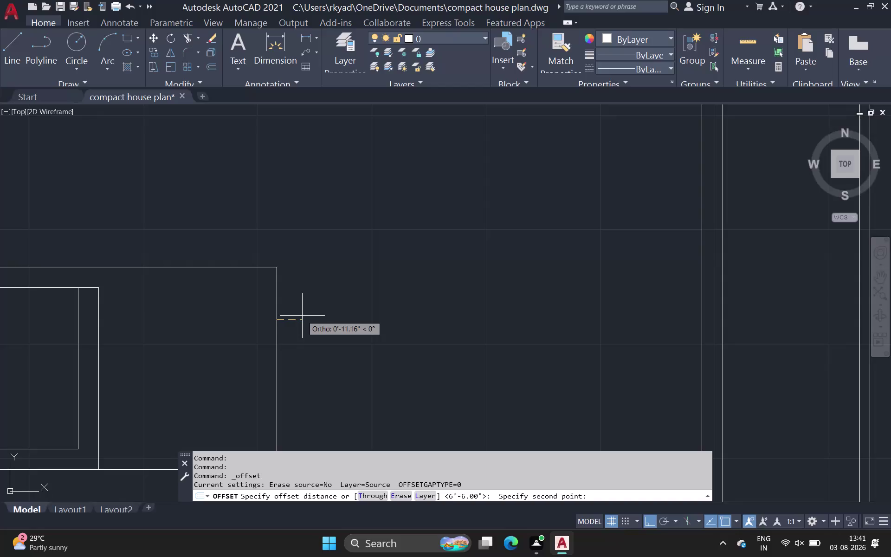
Cancel the offset and erase the short stray line under the L-shaped room.
scroll(down, 3)
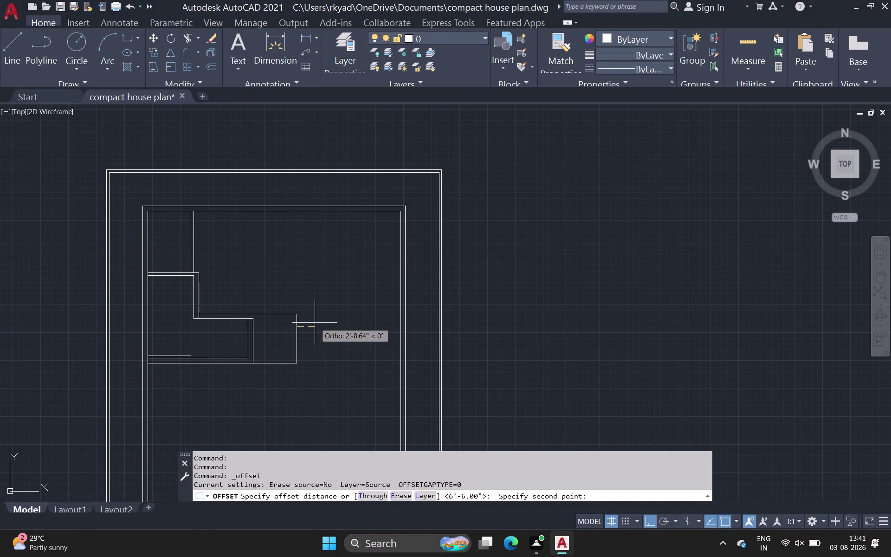
key(Escape)
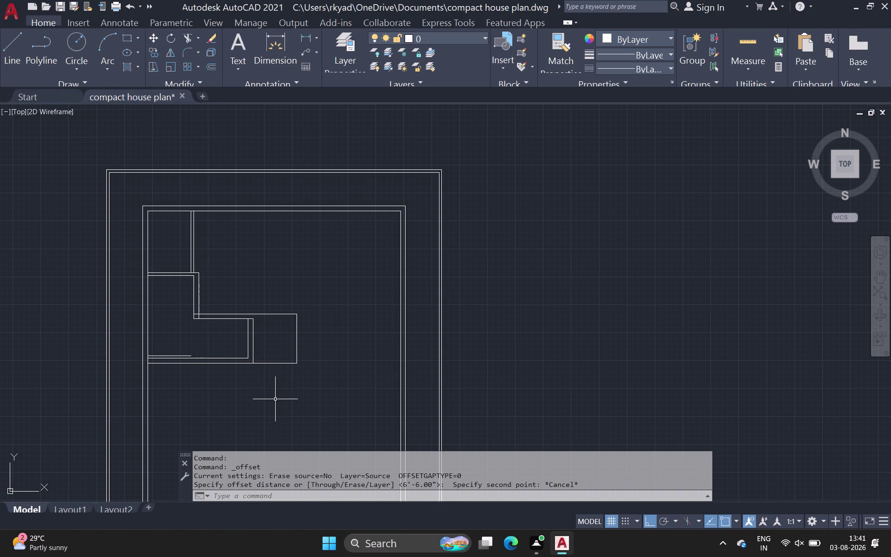
click(170, 354)
click(185, 340)
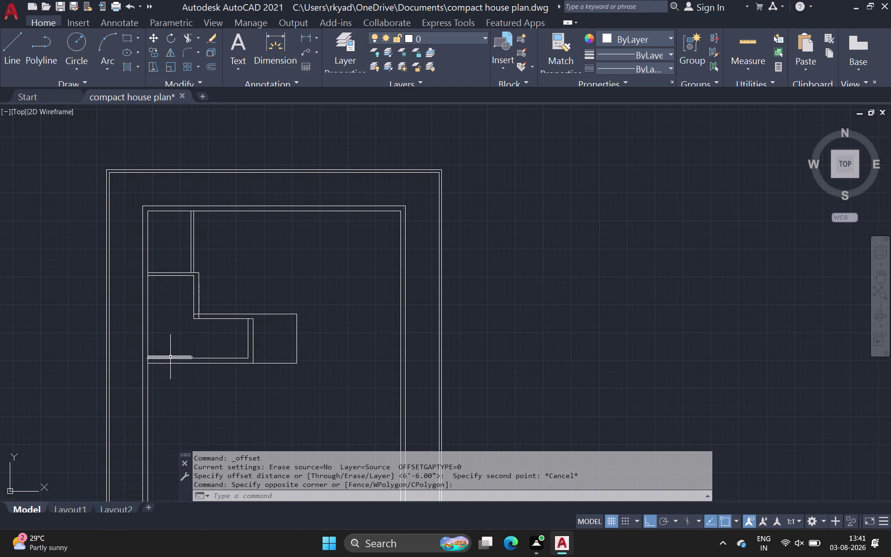
scroll(up, 3)
click(169, 366)
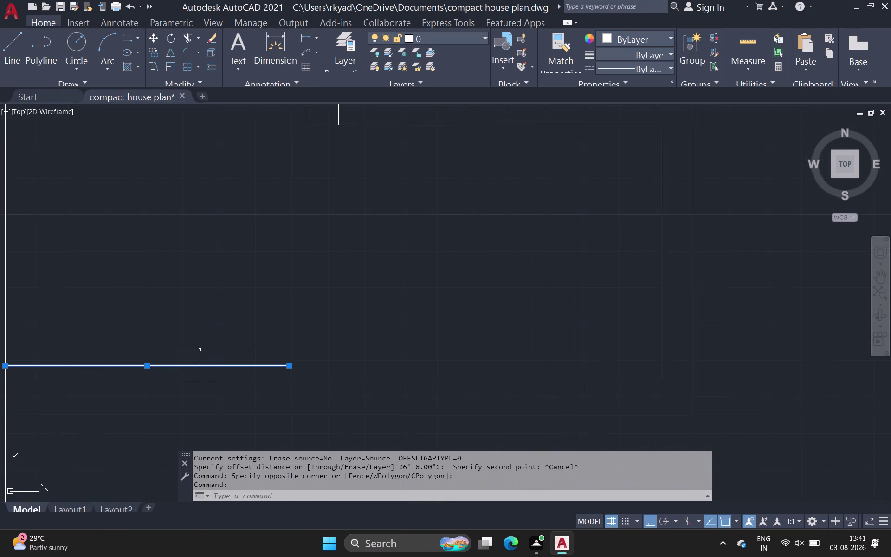
key(Delete)
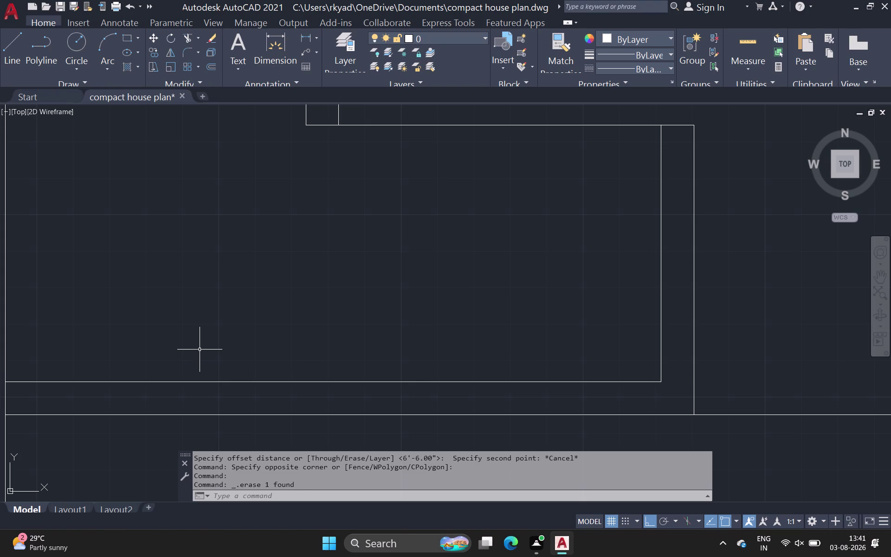
scroll(down, 3)
scroll(down, 3)
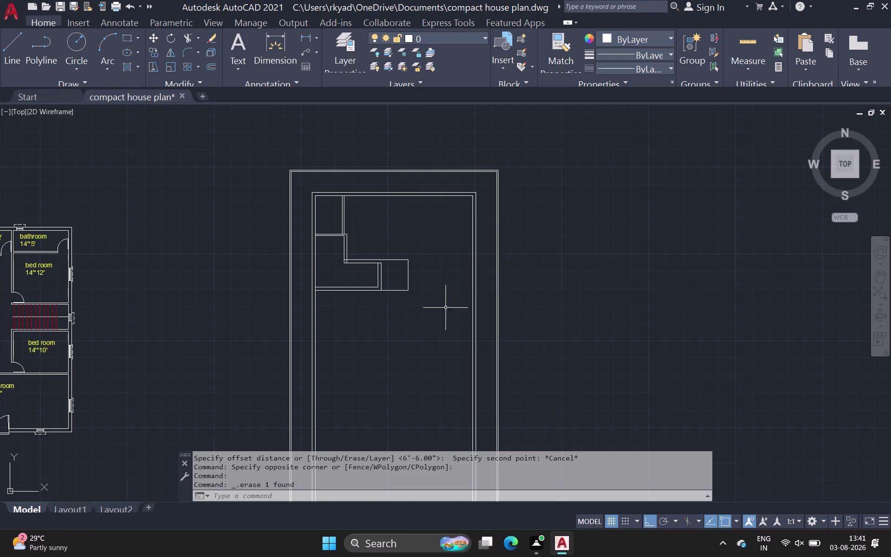
Draw a vertical line up from the L-room corner and snap its top to the inner wall.
click(18, 52)
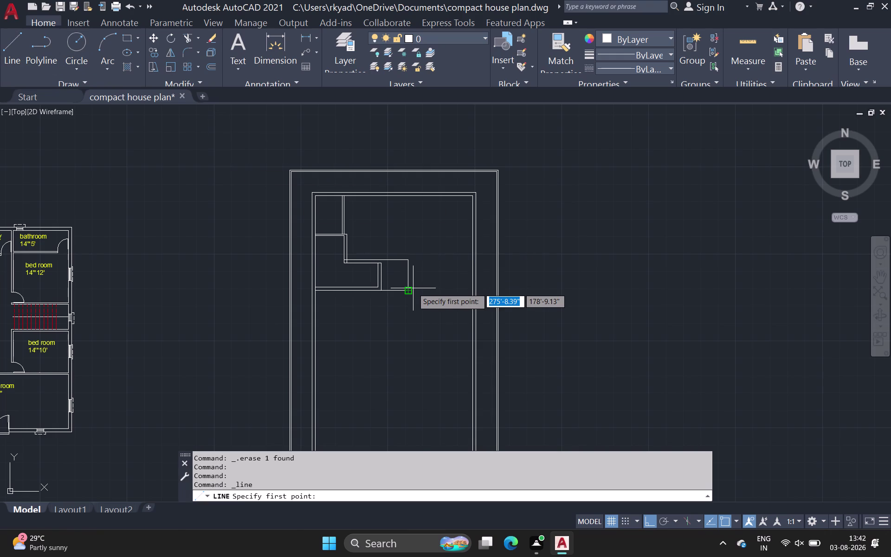
click(407, 261)
click(406, 191)
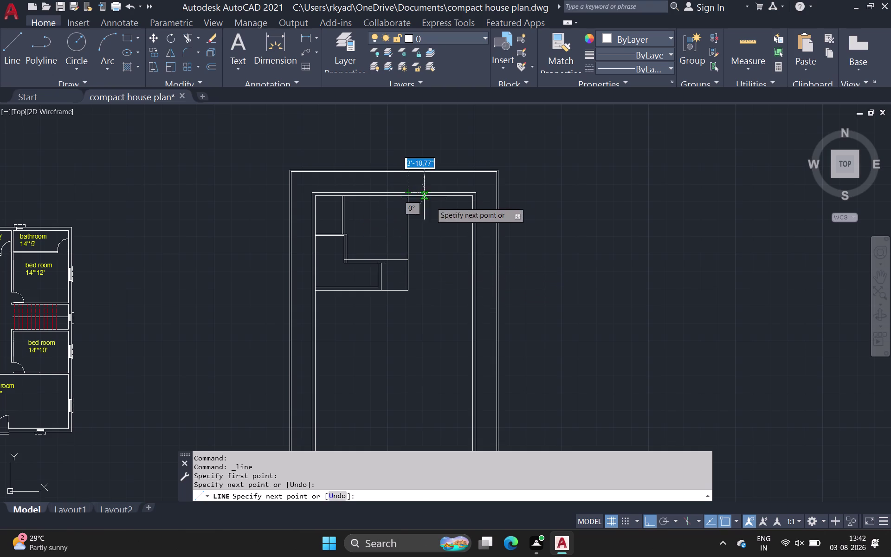
key(space)
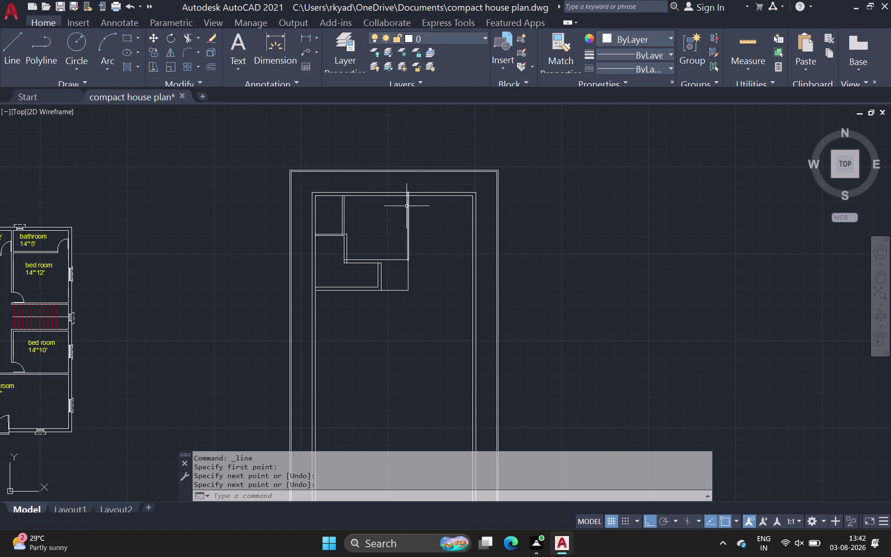
scroll(up, 3)
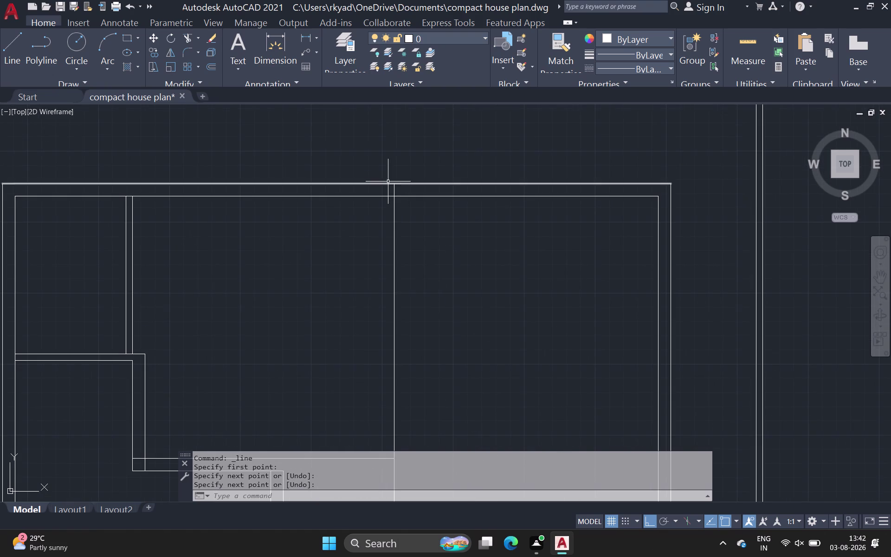
click(395, 189)
click(392, 183)
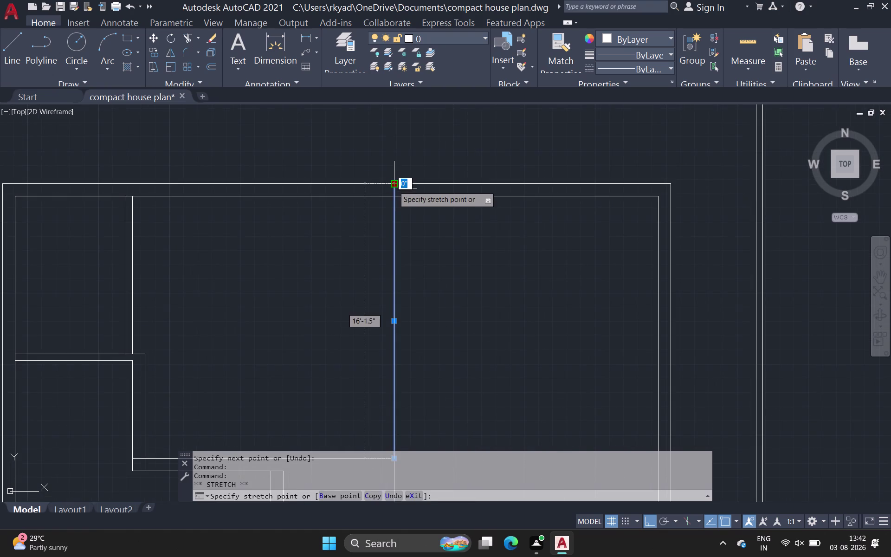
click(395, 199)
key(space)
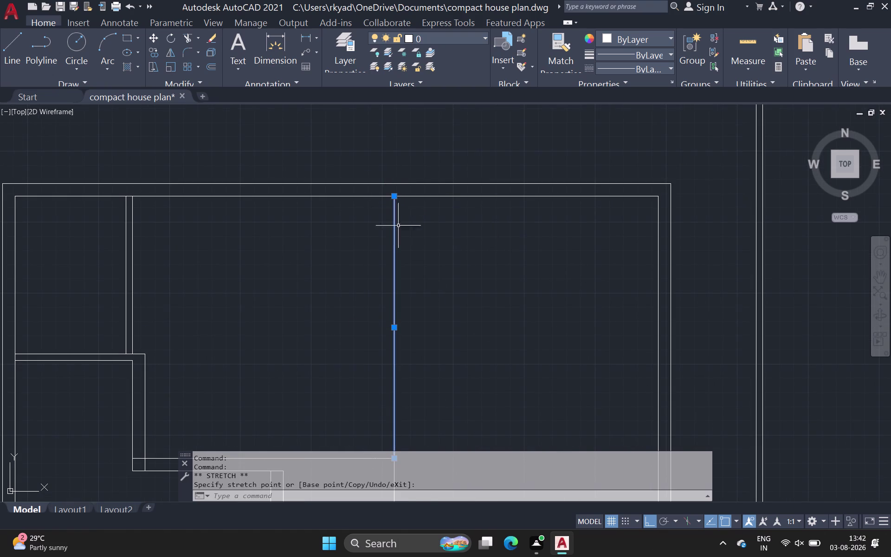
key(space)
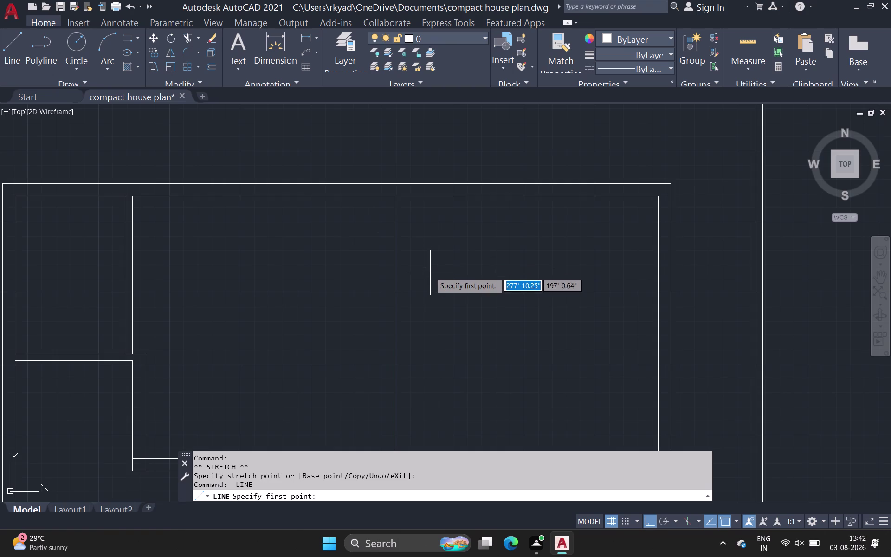
scroll(down, 3)
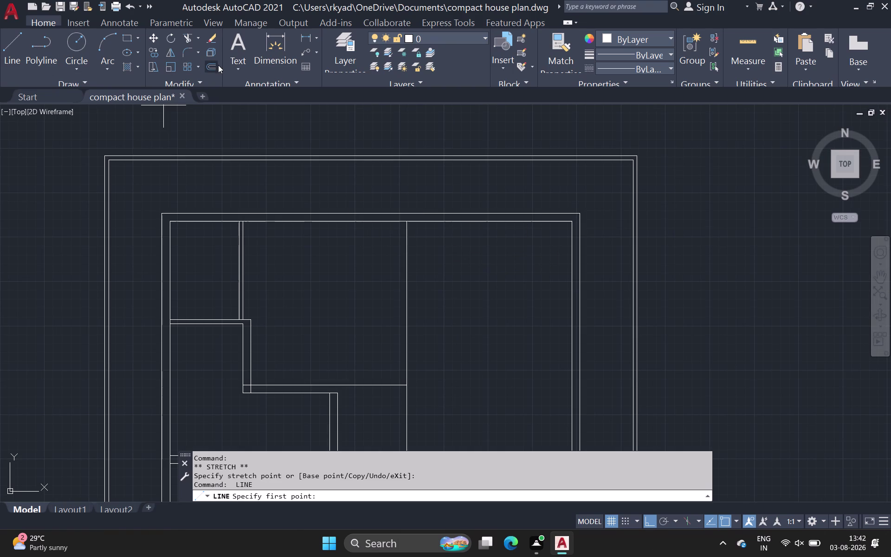
Offset the new partition line 9 inches to its right, then undo it.
click(212, 66)
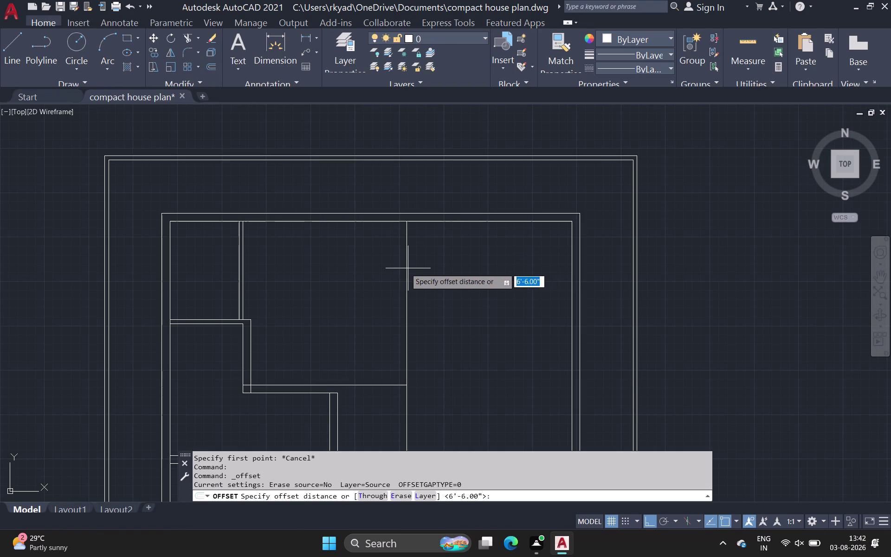
click(407, 267)
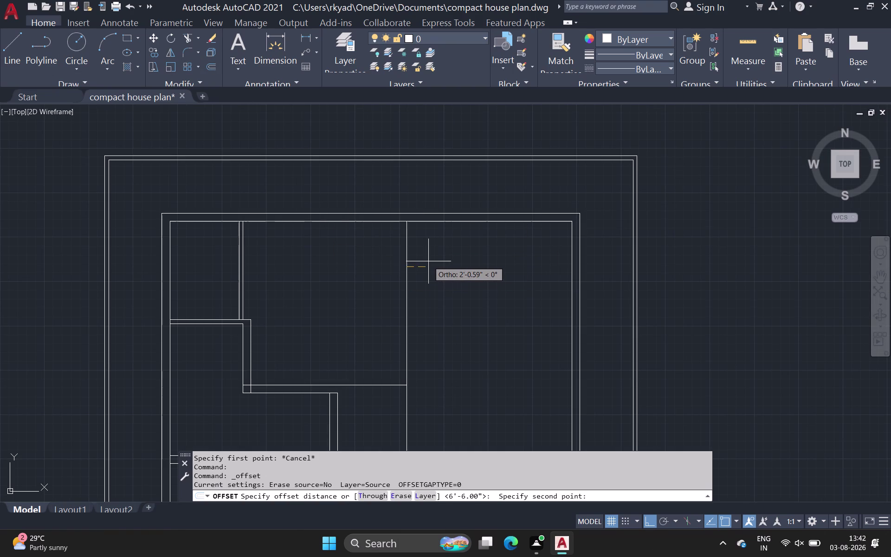
text(9)
key(space)
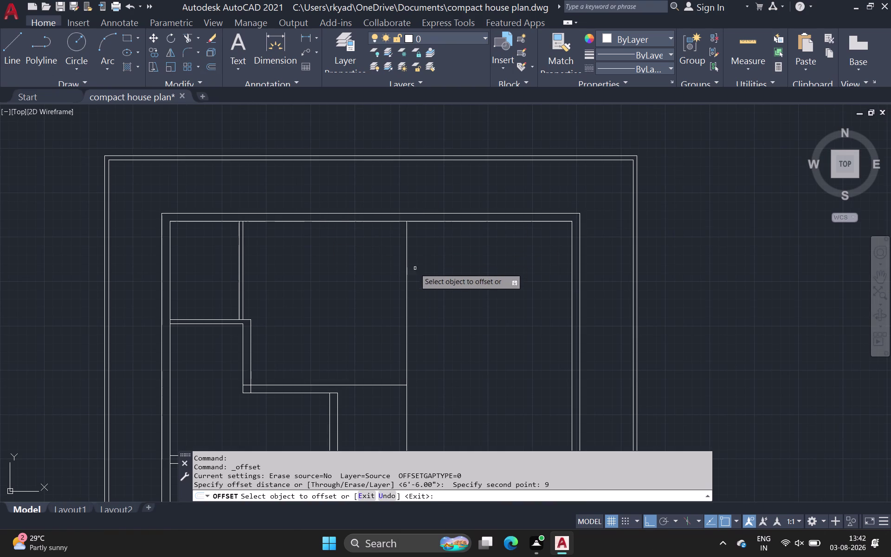
click(406, 272)
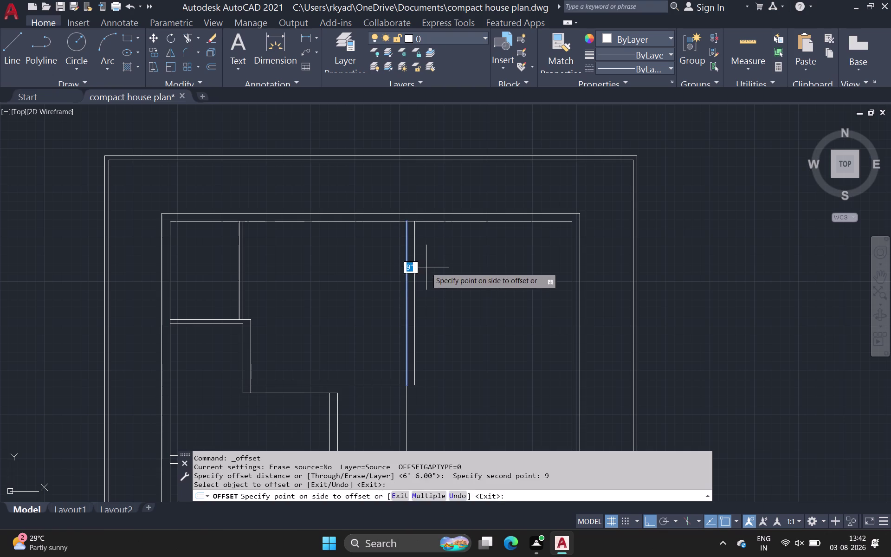
click(427, 267)
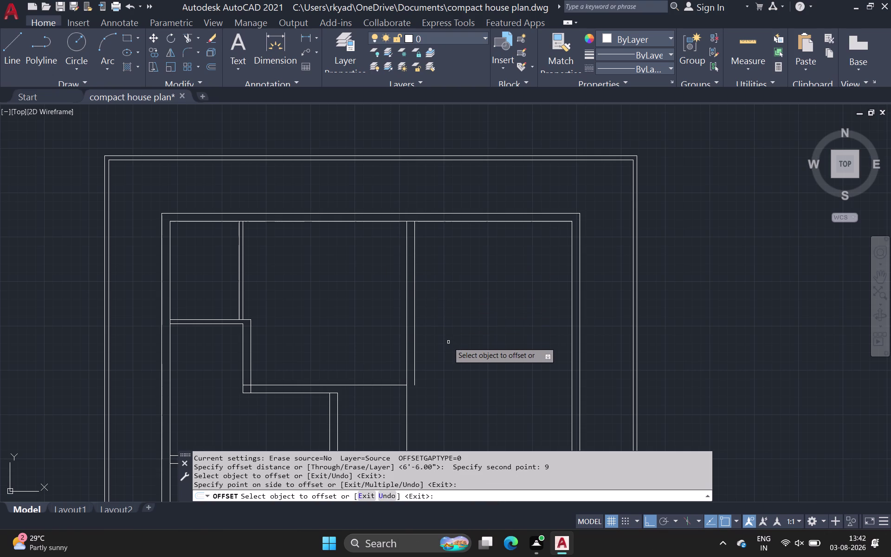
key(ctrl+z)
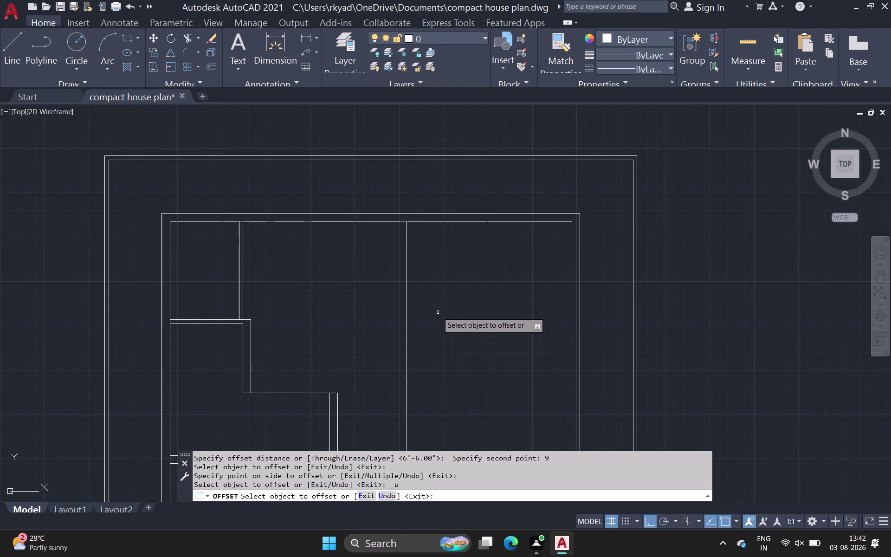
Re-offset the partition line to its right using a new distance of 4.4.
key(4)
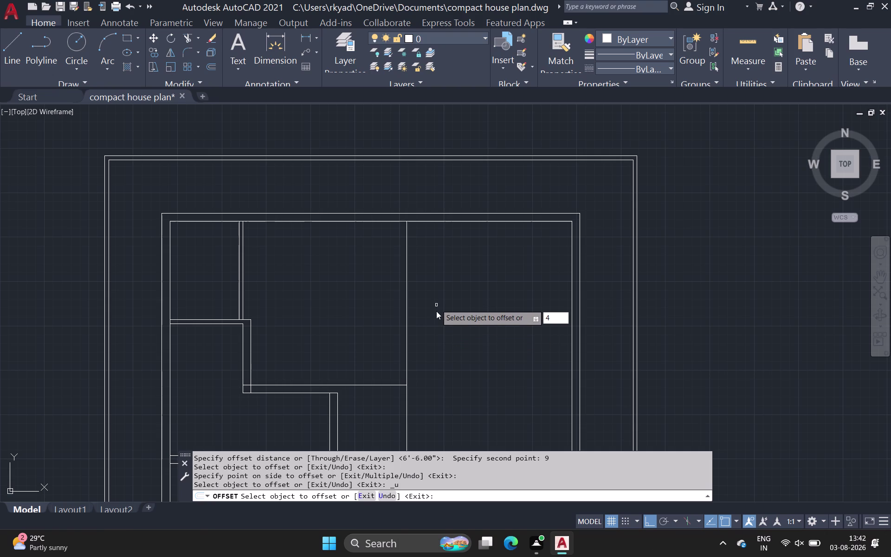
key(period)
text(4)
key(space)
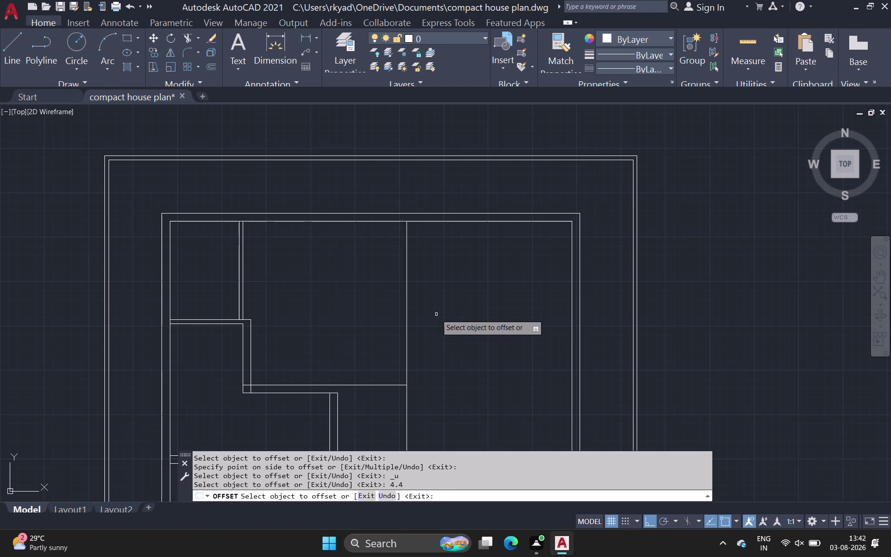
click(408, 294)
click(431, 290)
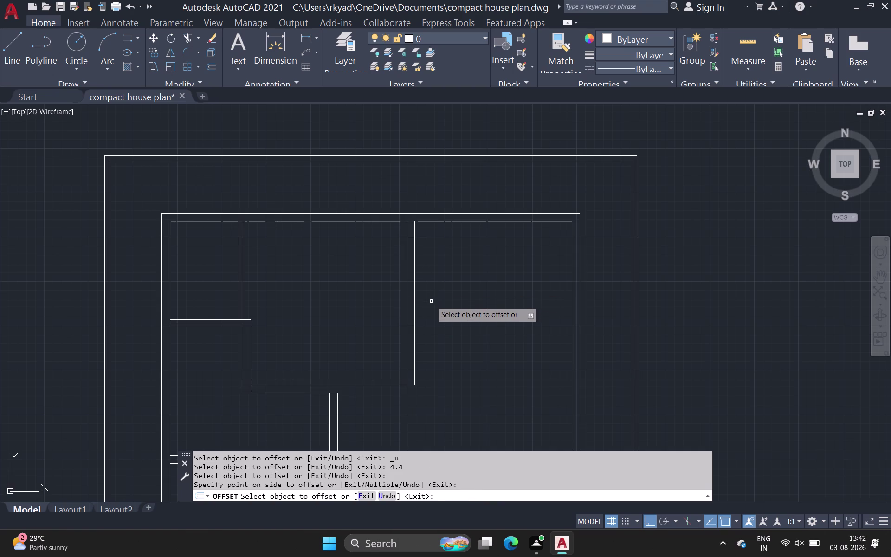
key(space)
key(space)
Pan to the lower walls and offset the lower vertical line 9 inches right.
scroll(down, 3)
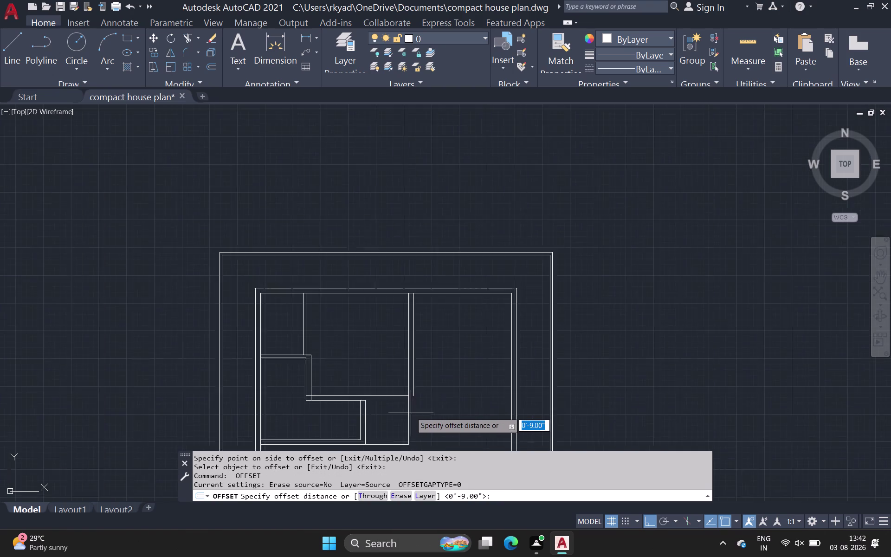
scroll(up, 3)
middle_drag(425, 433, 419, 359)
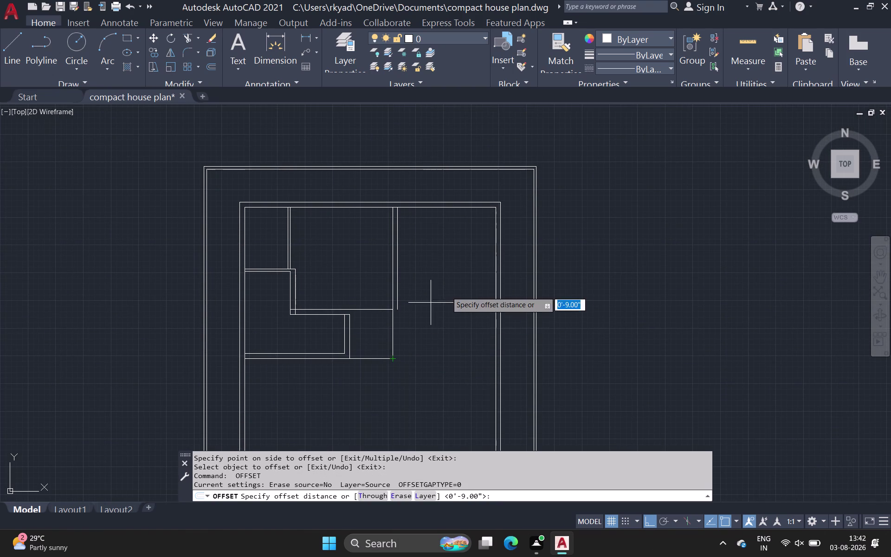
scroll(up, 3)
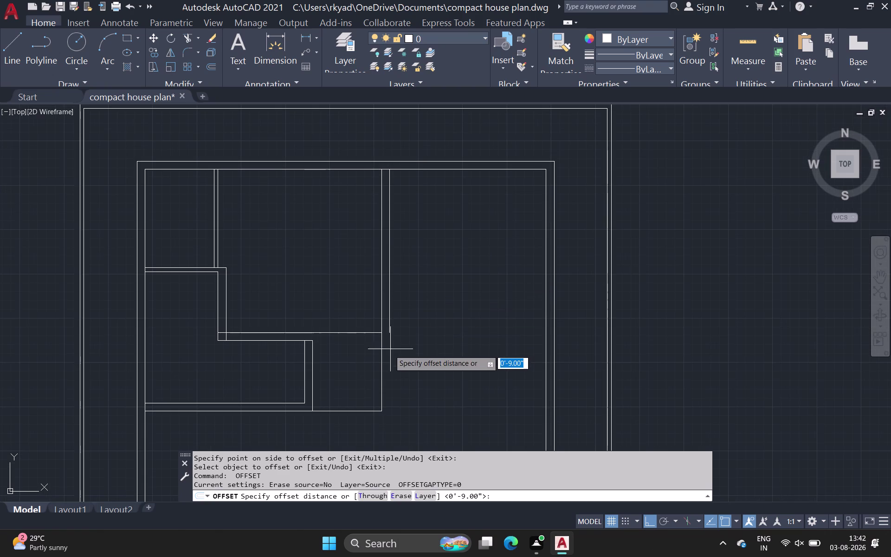
click(382, 367)
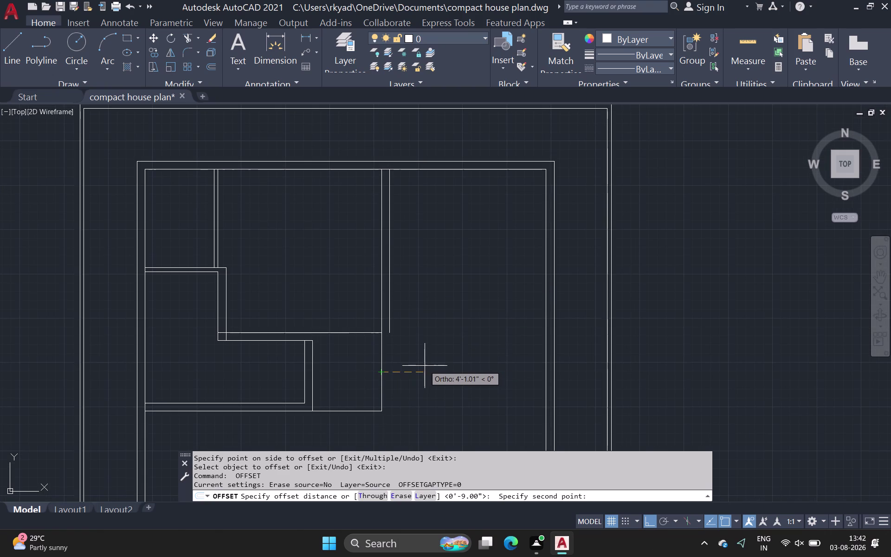
key(9)
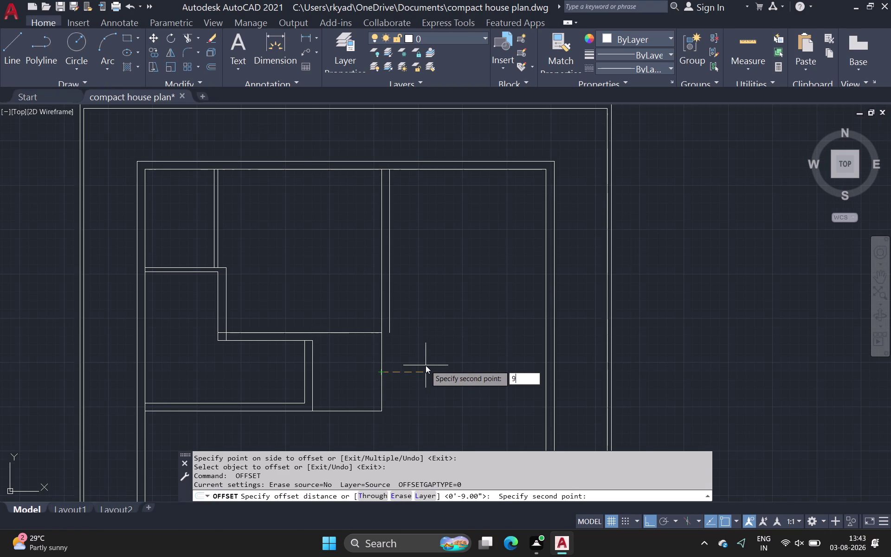
key(space)
click(382, 377)
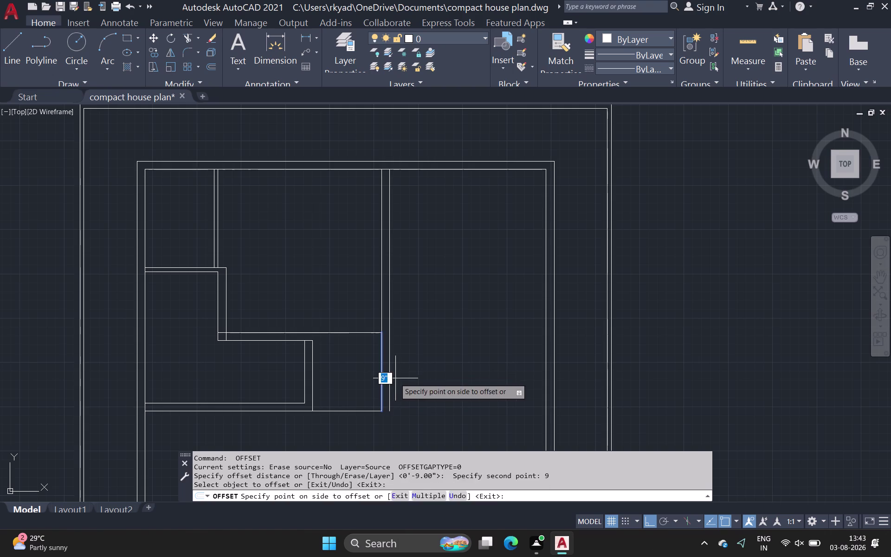
click(396, 379)
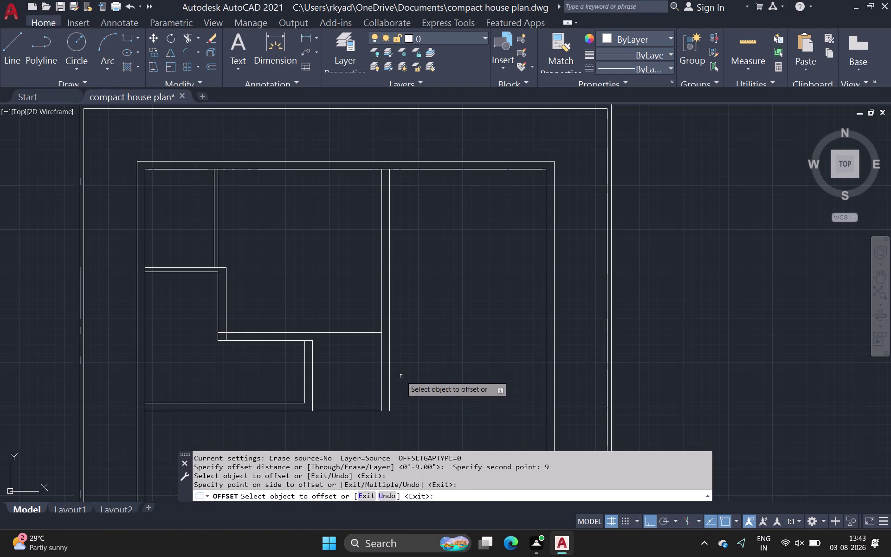
key(space)
Retry the offset, copying the short central vertical wall line 9 inches right.
key(space)
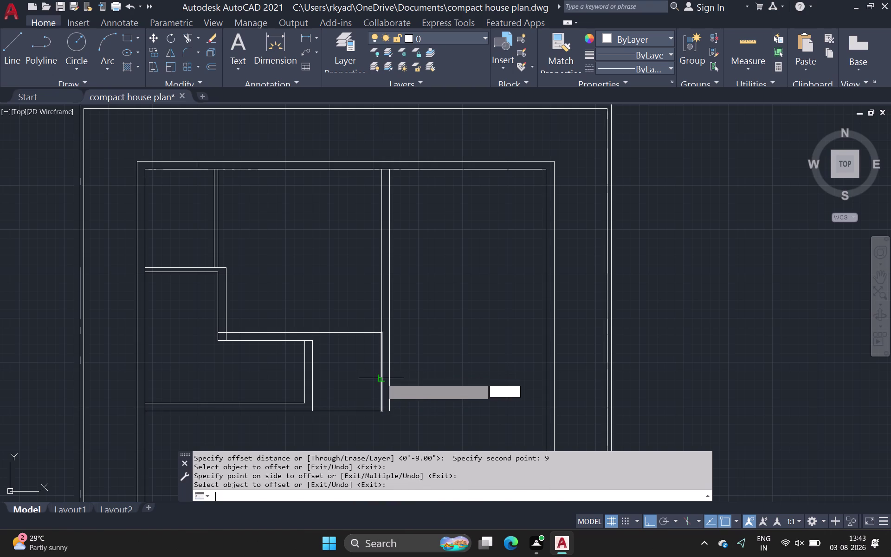
click(381, 378)
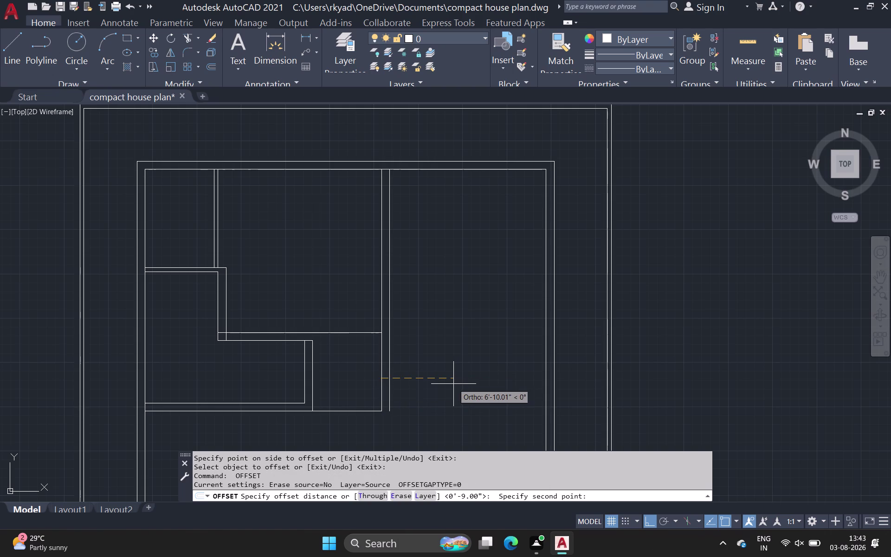
key(space)
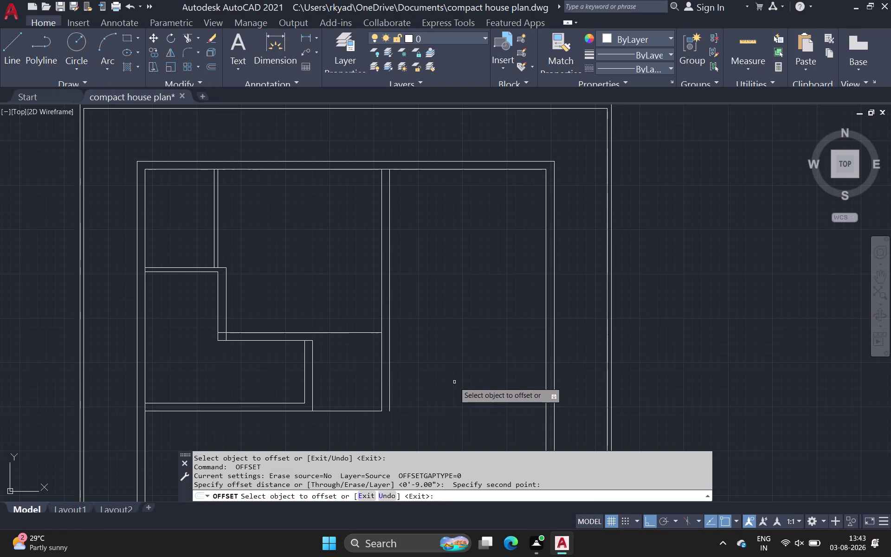
key(space)
key(space)
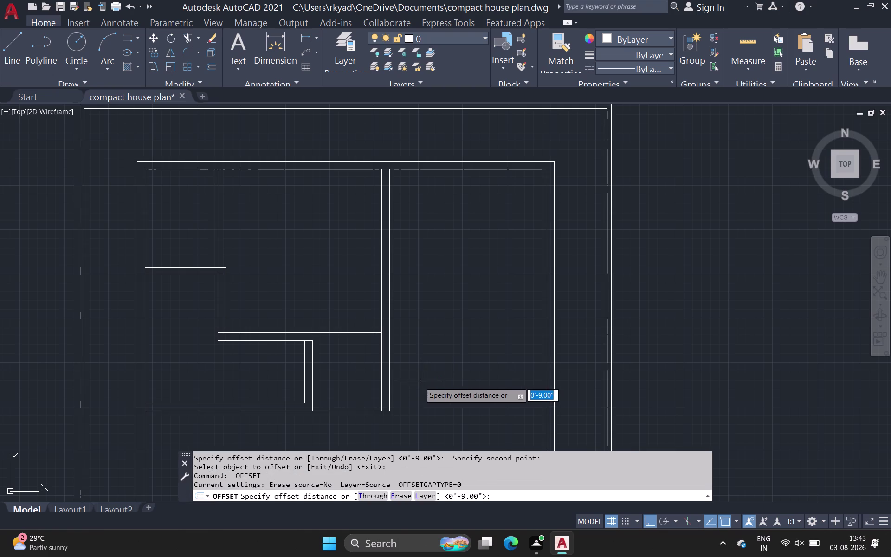
click(390, 375)
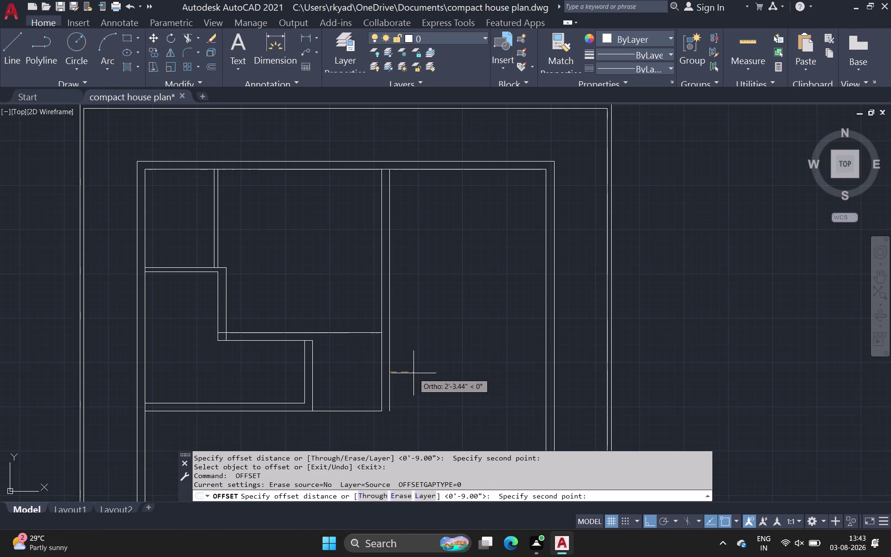
key(9)
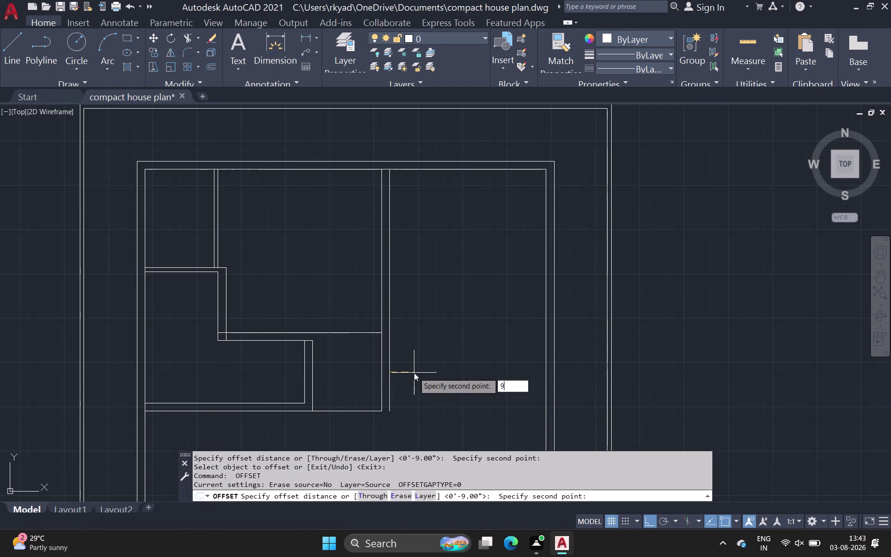
key(space)
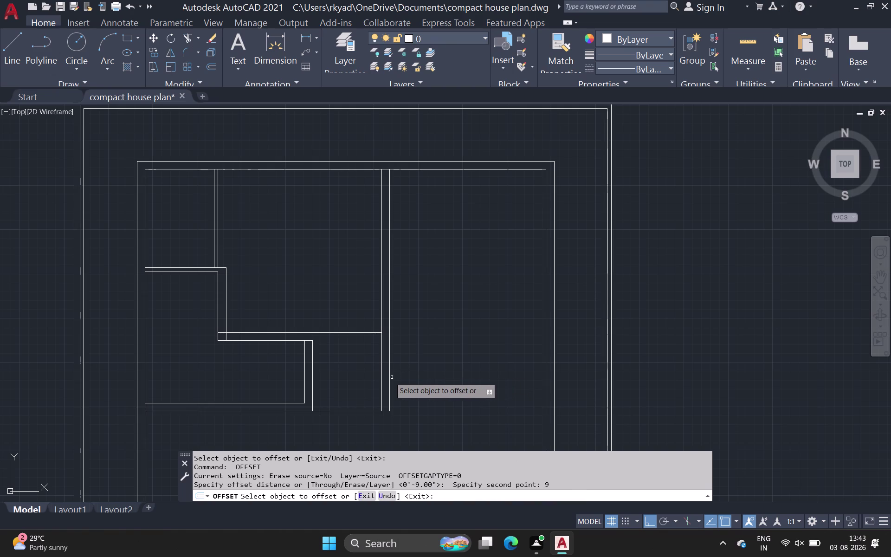
click(388, 379)
click(406, 376)
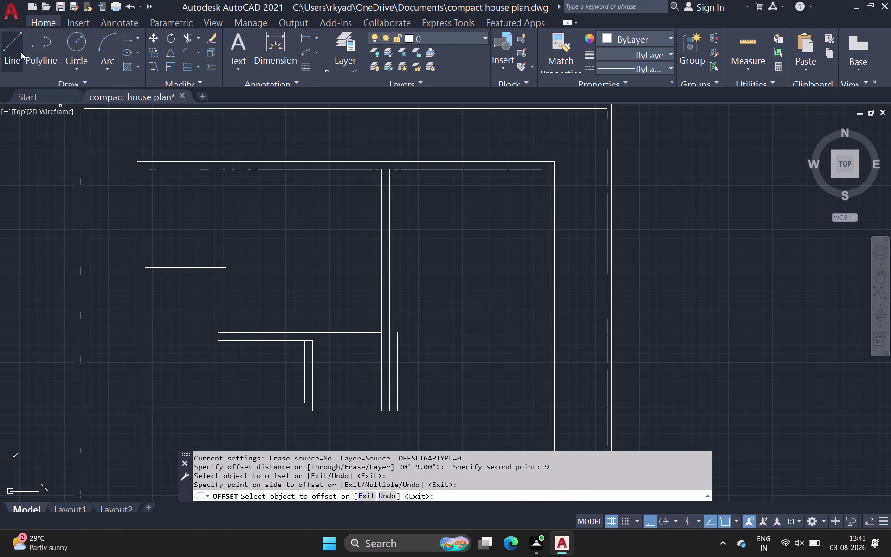
Draw a line upward from the offset line's end, then pan to the upper-right corner.
click(20, 52)
click(400, 334)
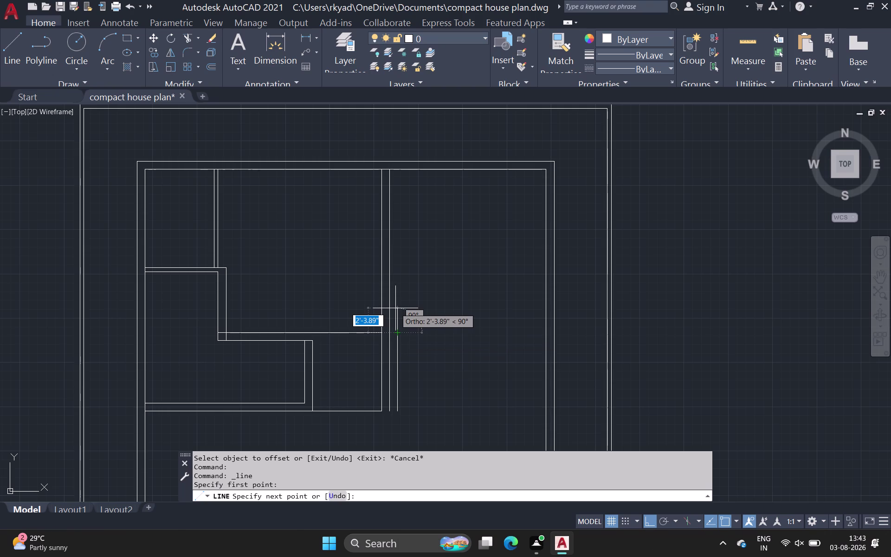
click(400, 256)
key(Escape)
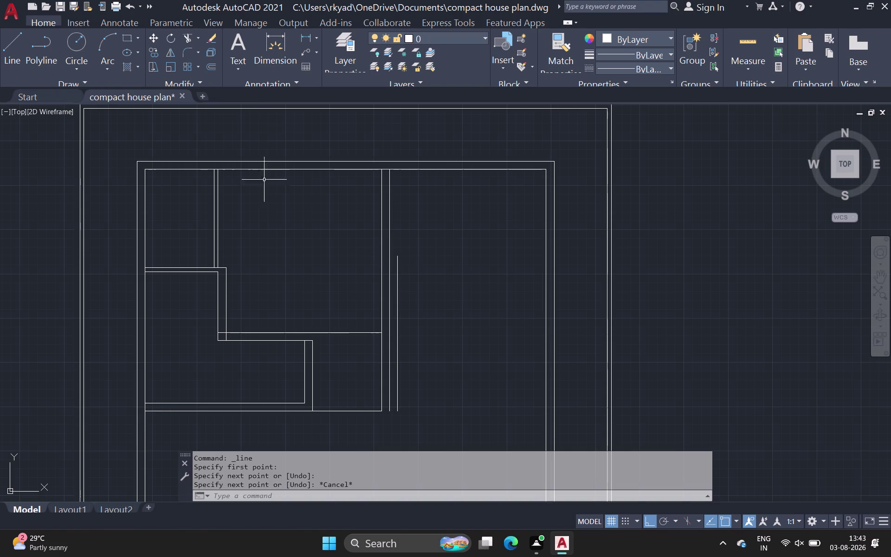
scroll(down, 3)
middle_drag(291, 233, 0, 265)
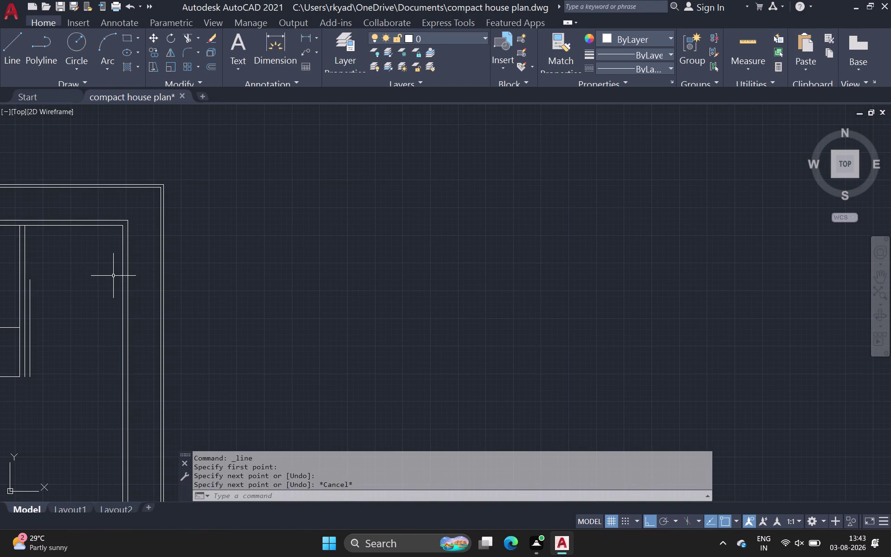
click(15, 61)
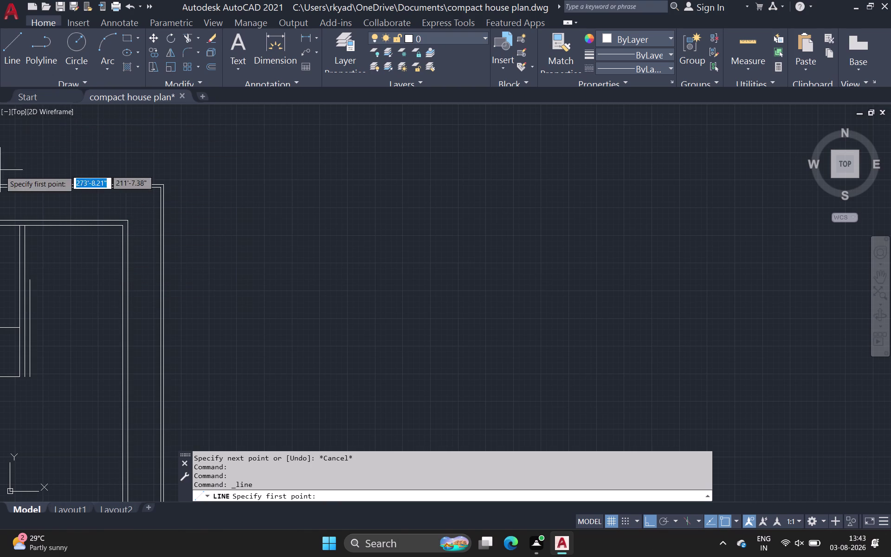
Draw a 14'4.5" horizontal line from the inner left wall.
click(10, 49)
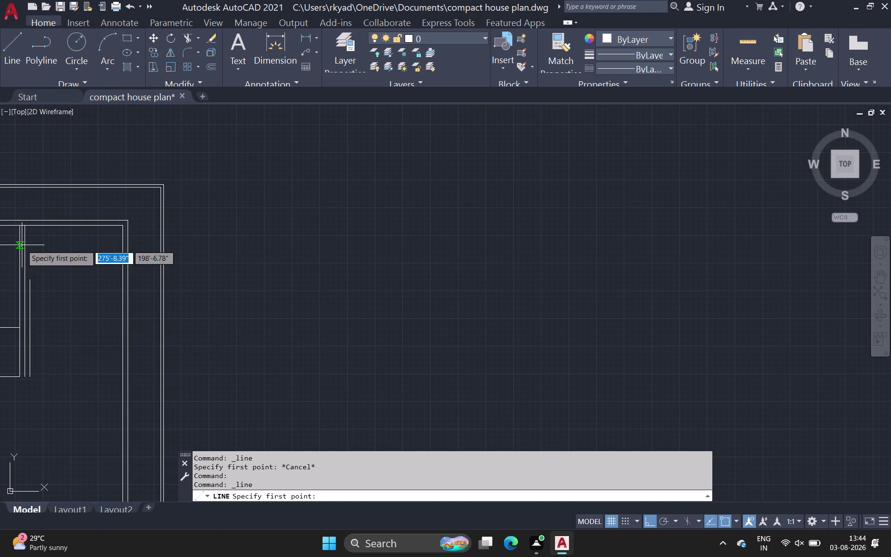
scroll(up, 3)
click(25, 252)
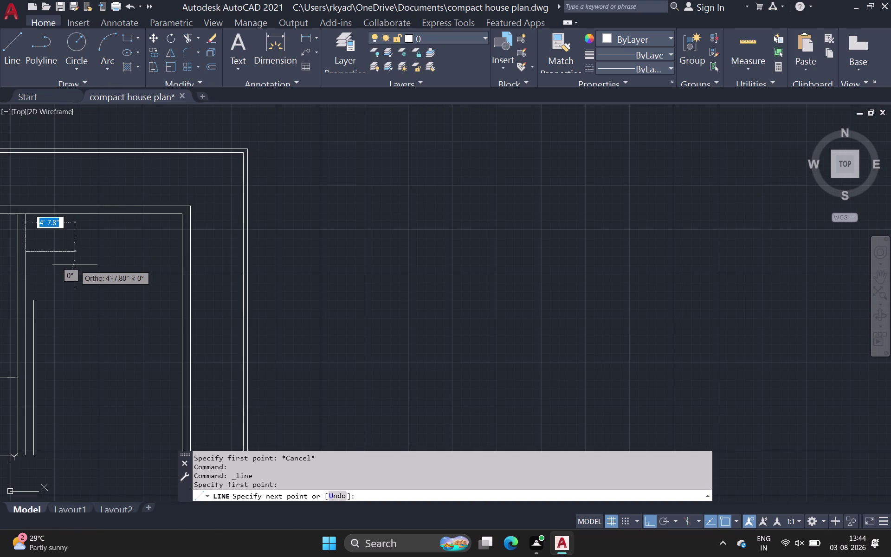
key(1)
key(4)
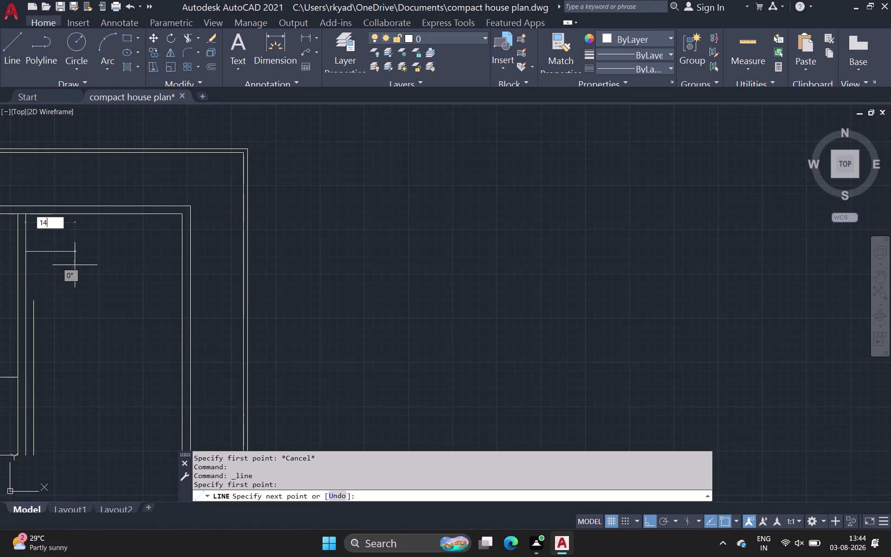
key(apostrophe)
key(4)
text(.5)
key(shift+quotedbl)
key(Return)
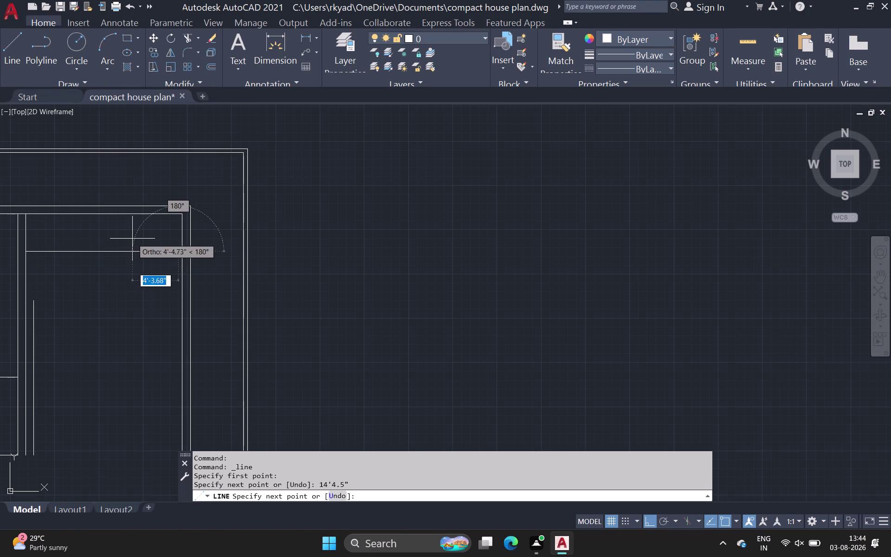
Erase the trial 14'4.5" horizontal line.
key(Escape)
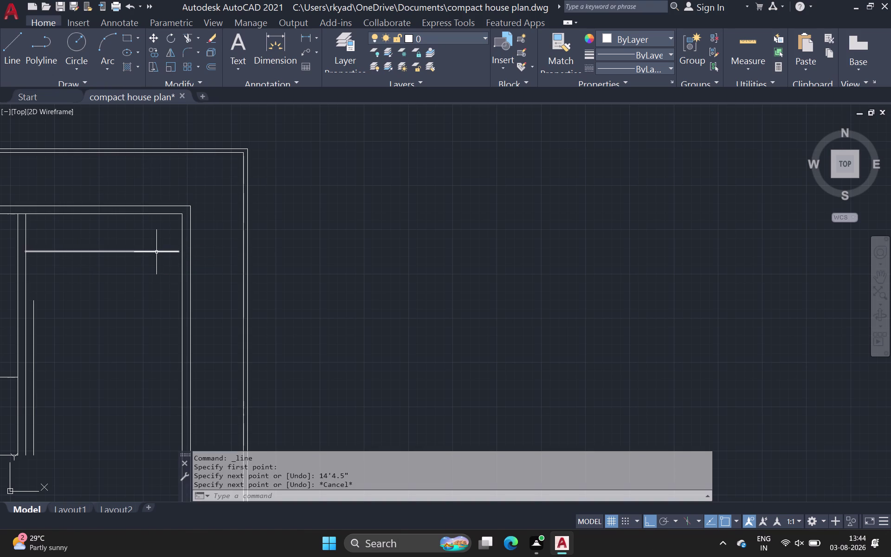
click(156, 252)
key(Delete)
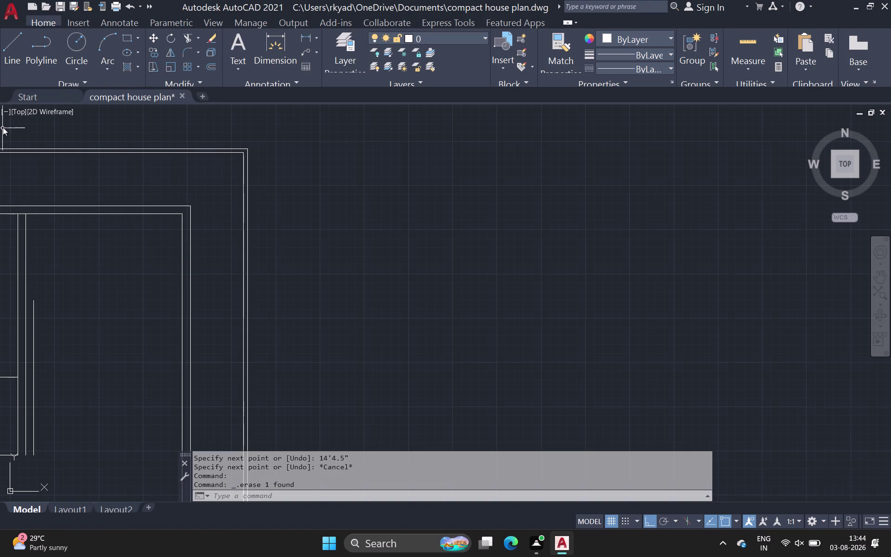
click(8, 62)
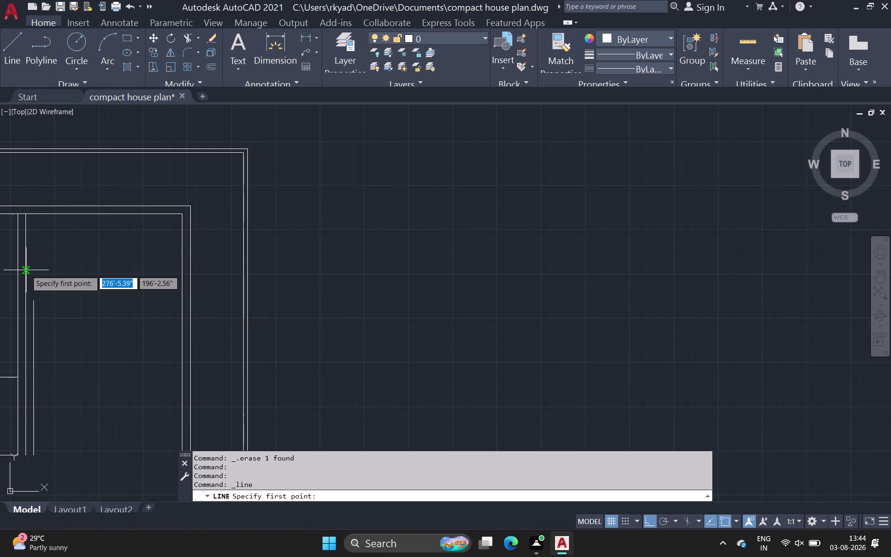
Draw an L-shaped wall line with a 7" leg meeting the inner top wall.
click(26, 270)
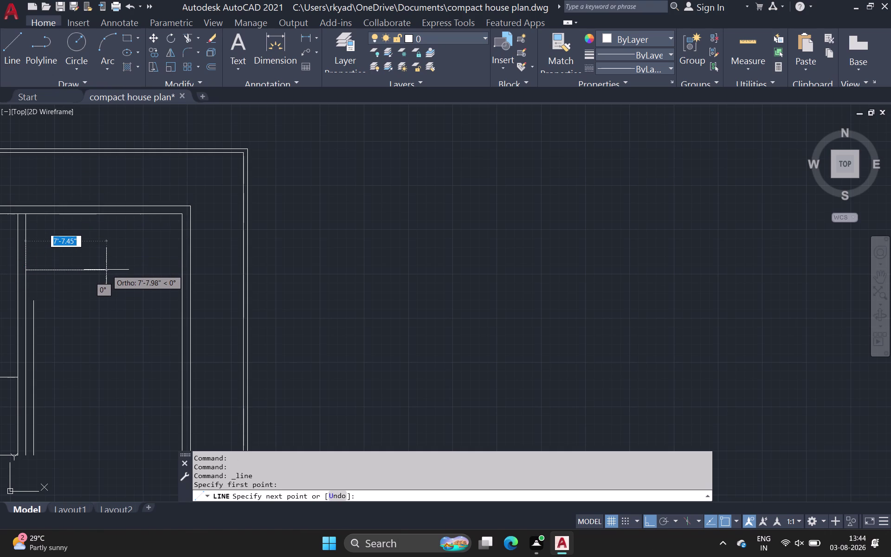
key(Escape)
click(15, 55)
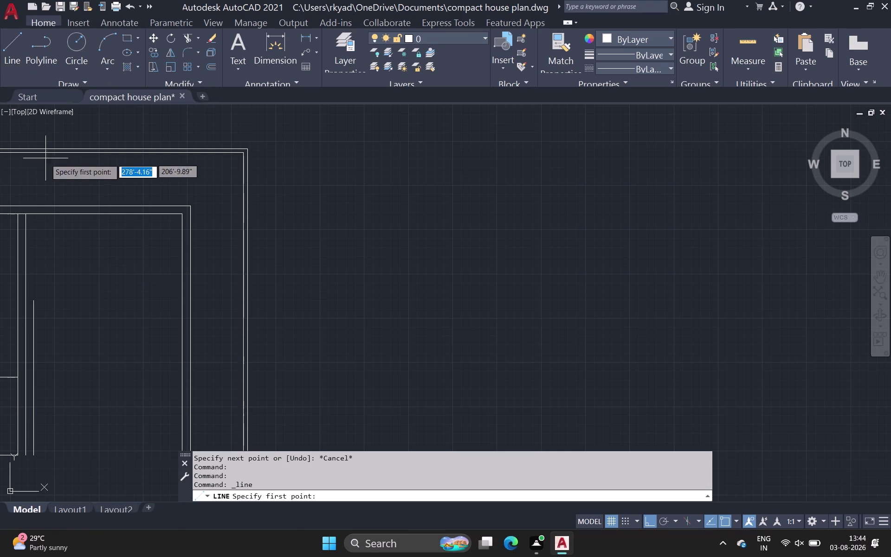
click(110, 215)
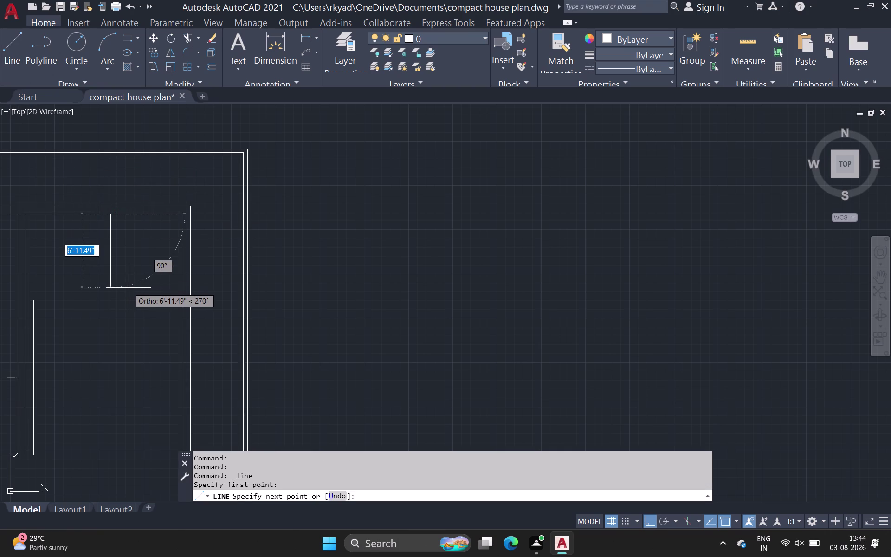
key(7)
key(shift+quotedbl)
key(Return)
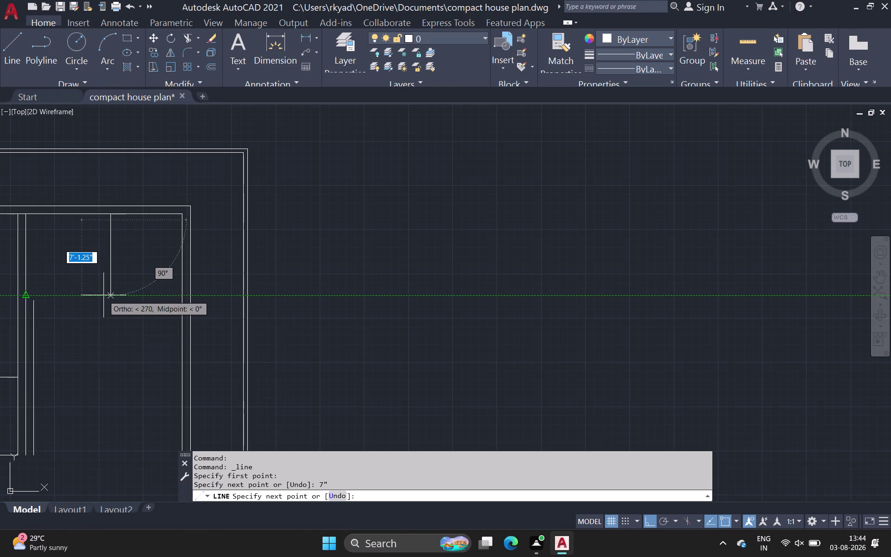
click(112, 295)
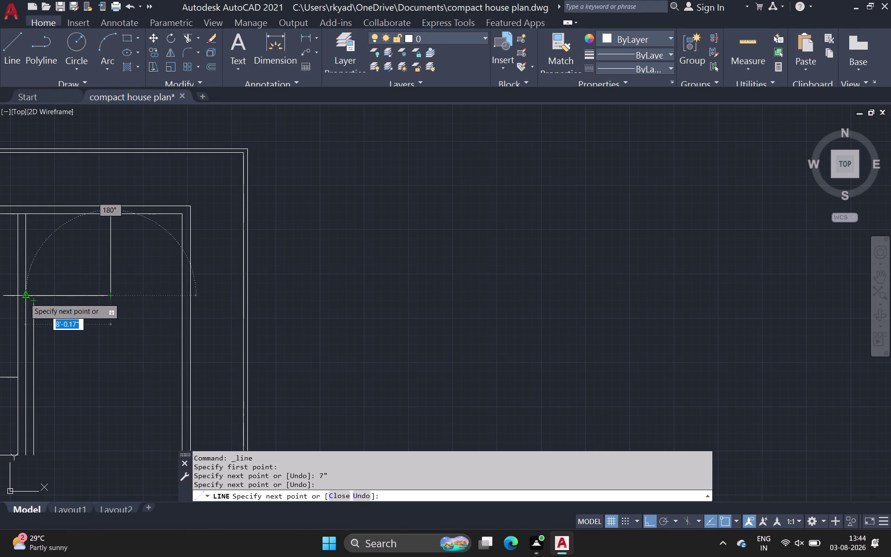
click(25, 298)
key(Escape)
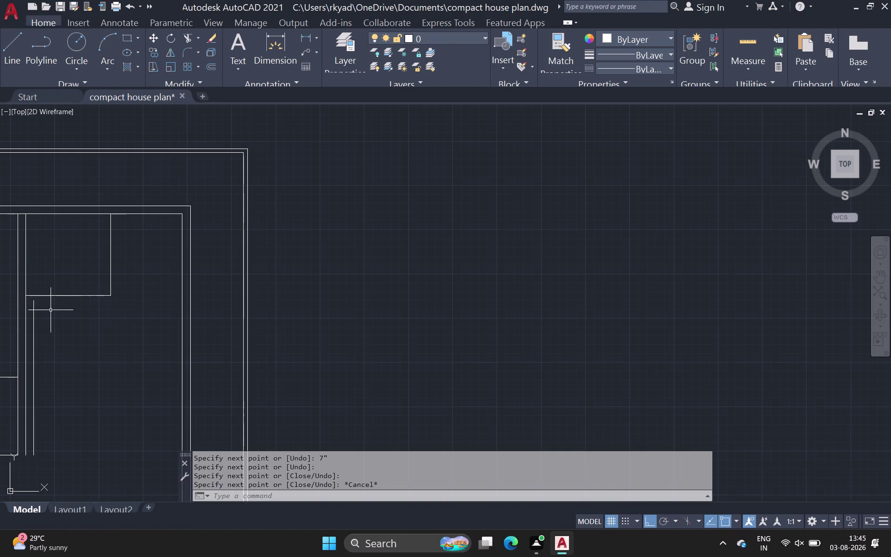
Start and cancel another line below the new corner room.
click(9, 54)
scroll(up, 3)
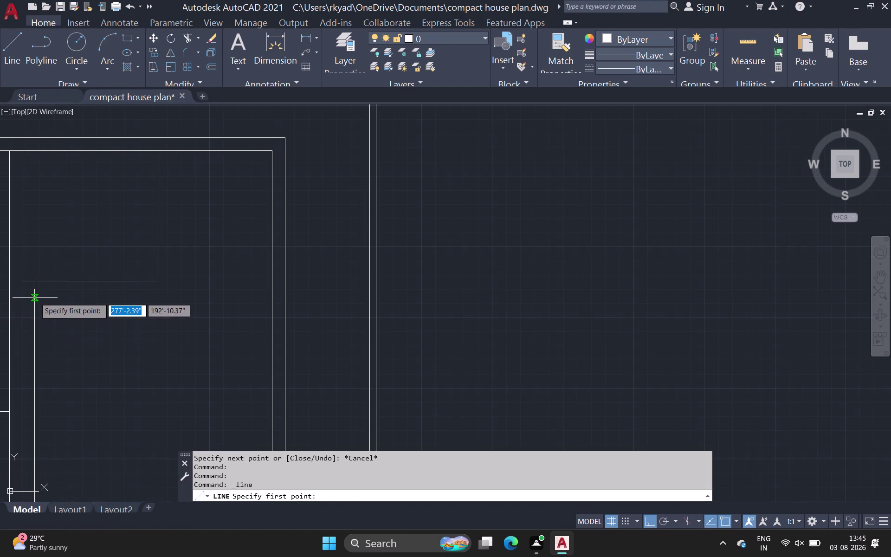
click(35, 292)
click(35, 282)
key(Escape)
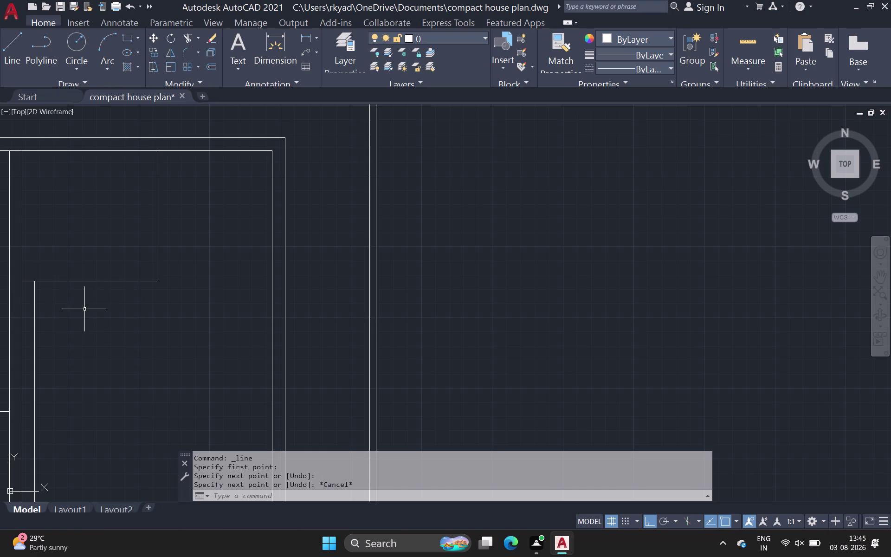
click(207, 65)
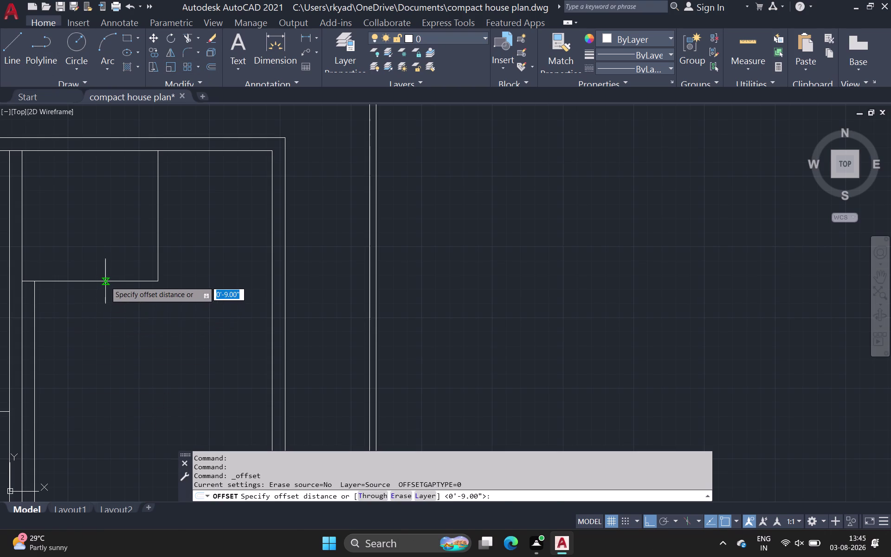
Offset the corner room's horizontal and vertical wall lines by 4.5 inches.
click(105, 282)
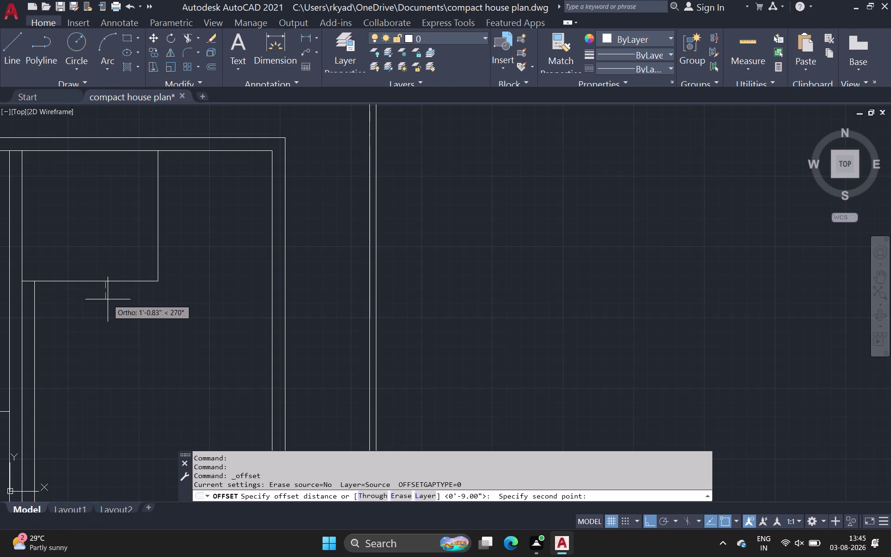
key(4)
text(.5)
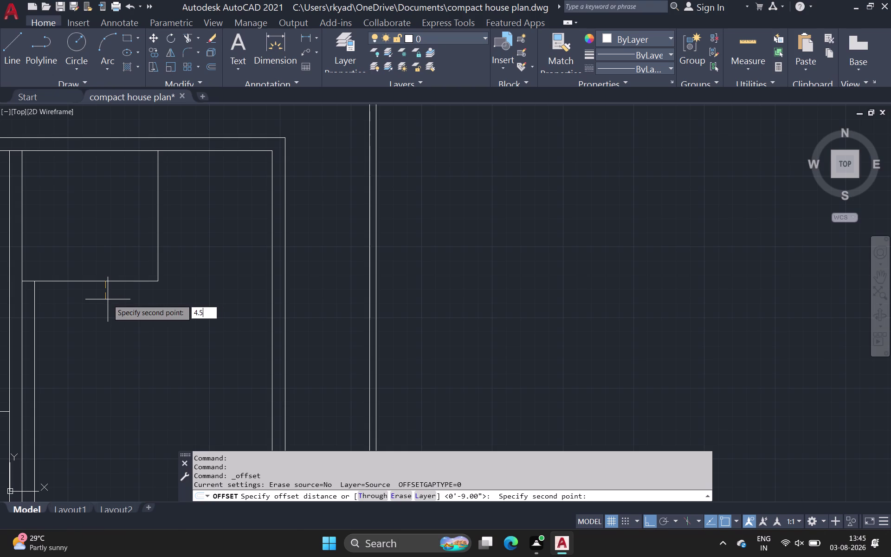
key(Return)
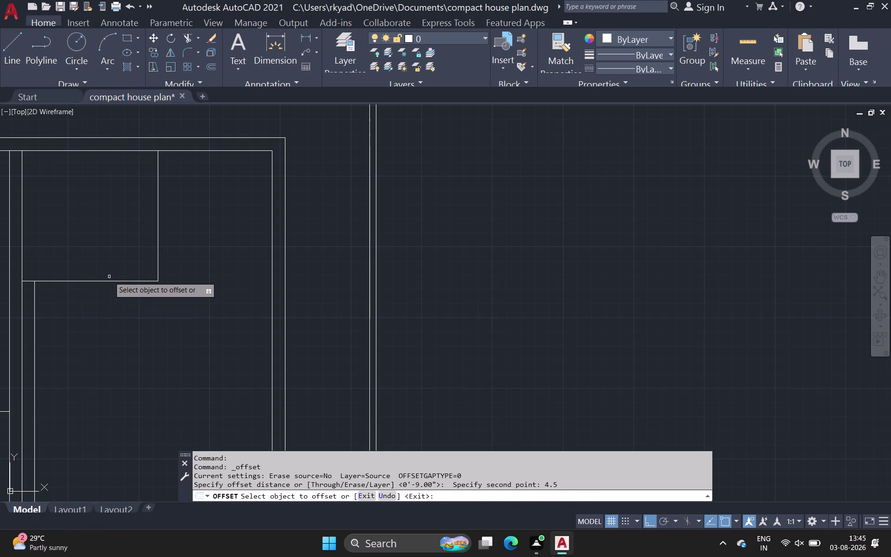
click(109, 282)
click(109, 307)
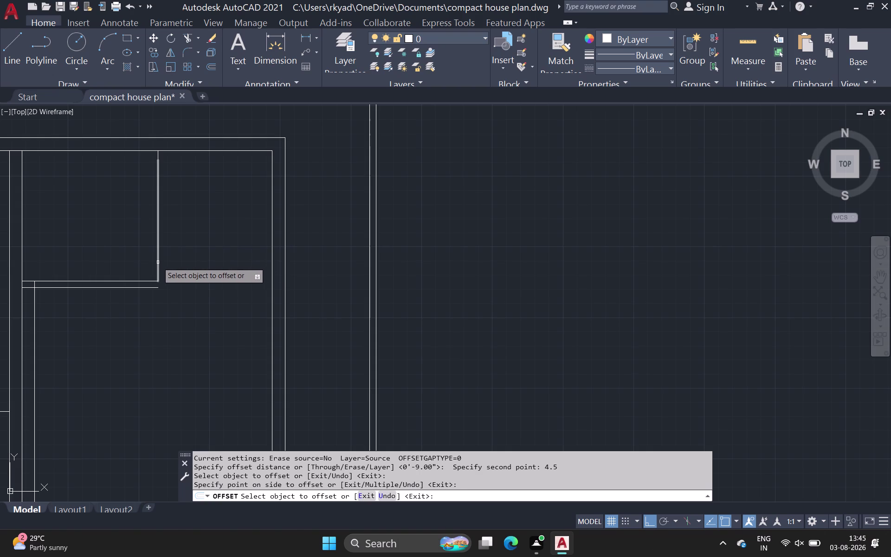
click(158, 263)
click(185, 261)
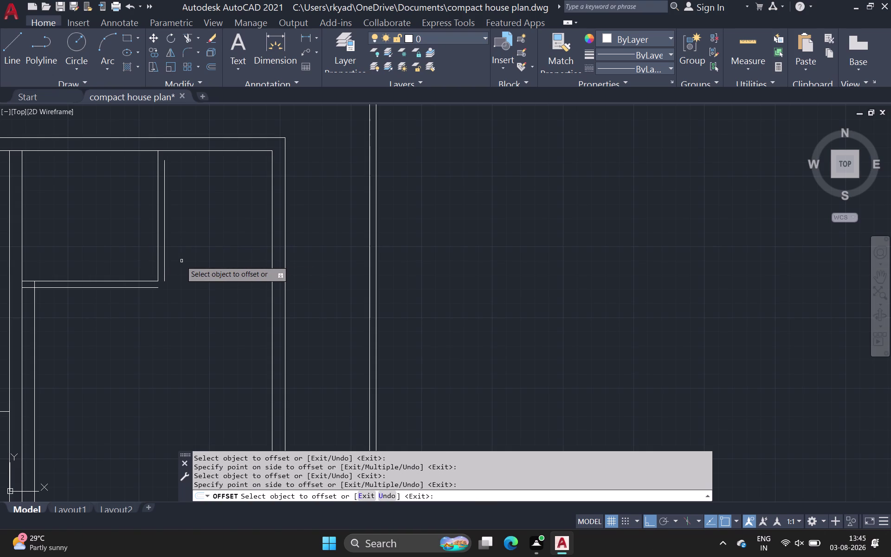
click(11, 40)
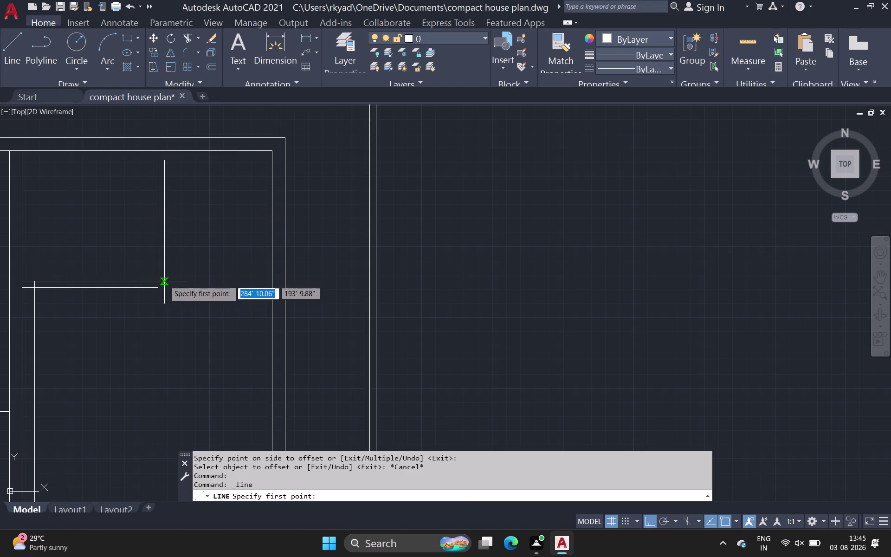
Draw a horizontal wall line across the right room.
drag(165, 280, 182, 280)
click(271, 283)
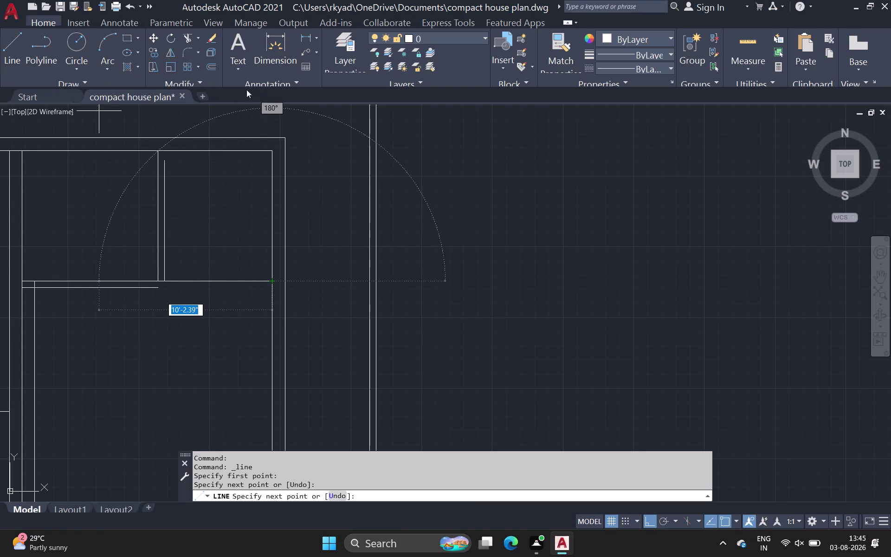
click(209, 67)
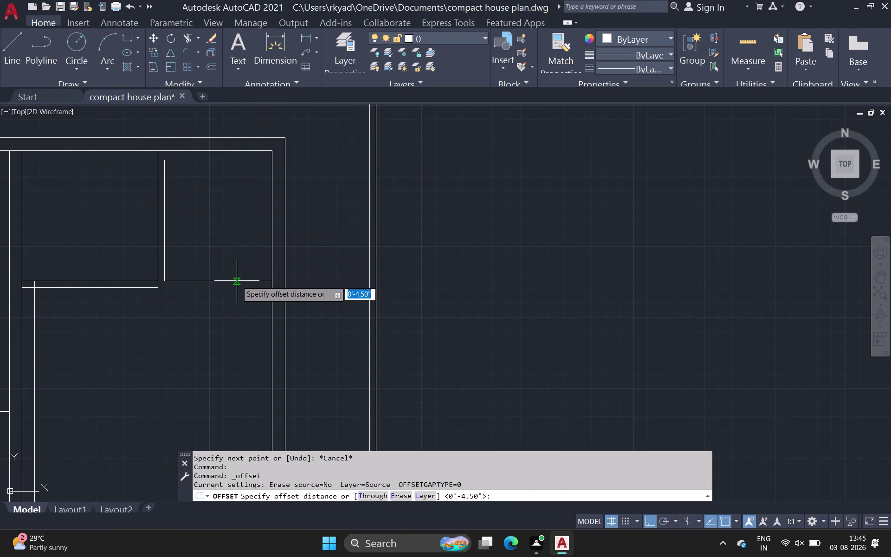
Offset the new horizontal wall line 4.5 inches below it.
click(236, 280)
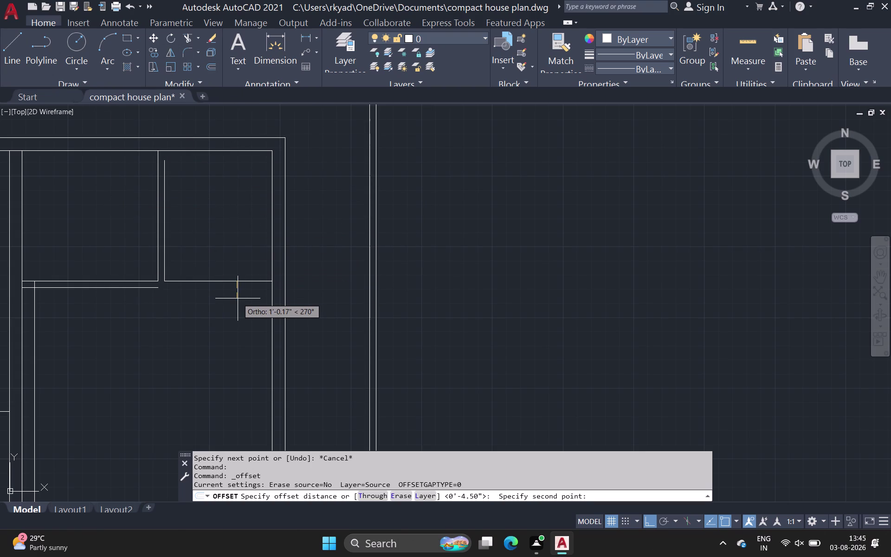
key(3)
key(BackSpace)
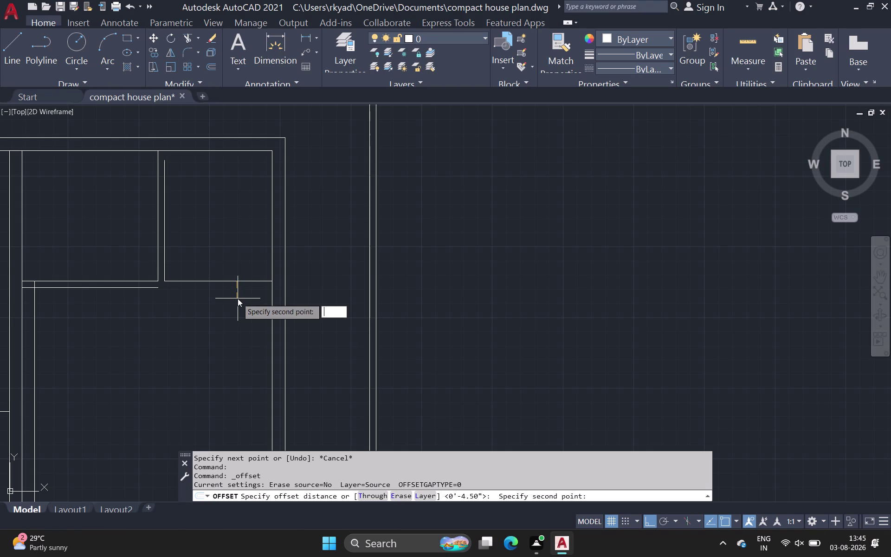
key(4)
key(period)
text(5)
key(space)
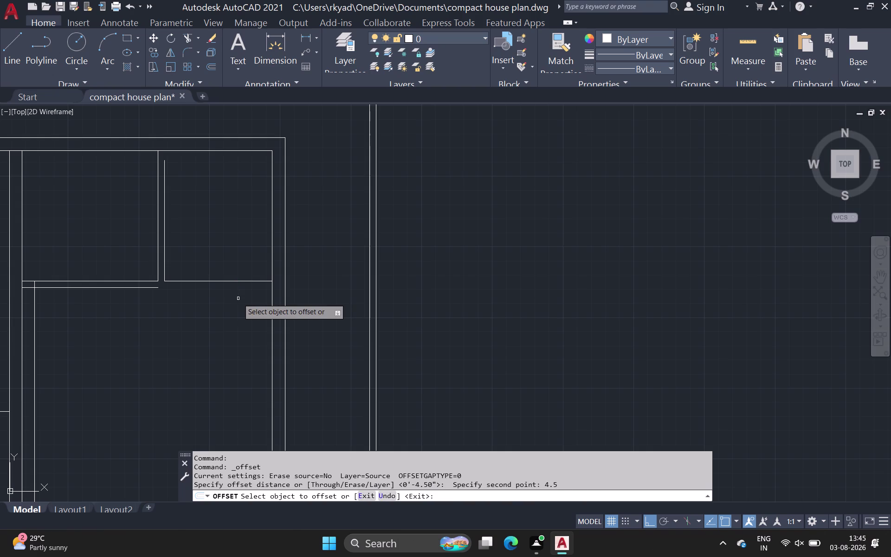
click(238, 282)
click(238, 315)
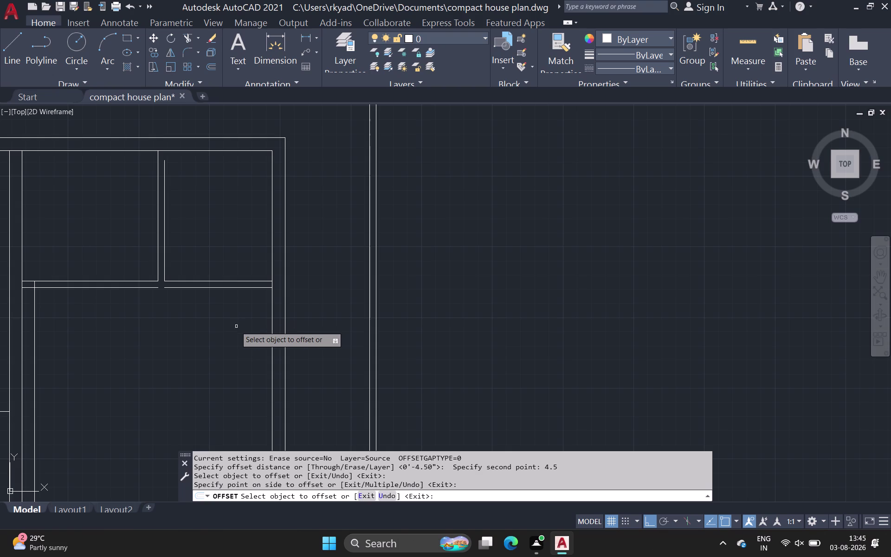
scroll(down, 3)
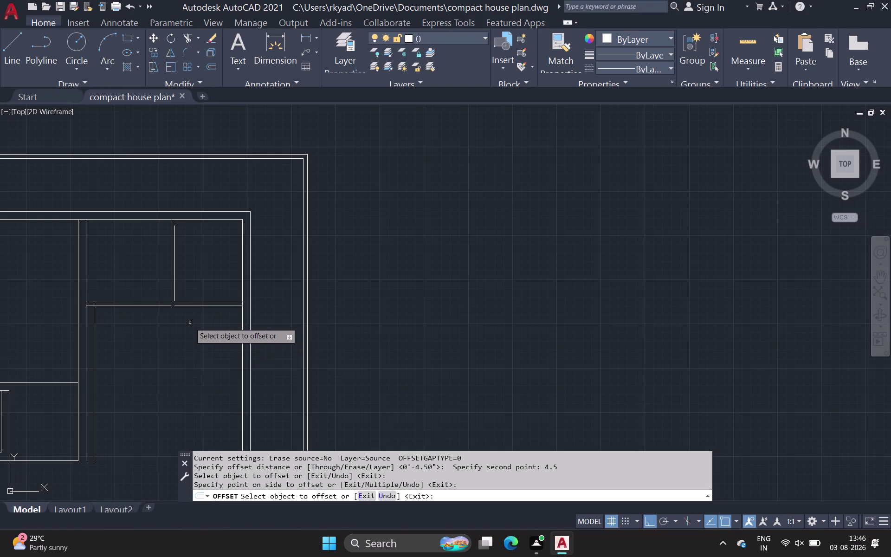
key(space)
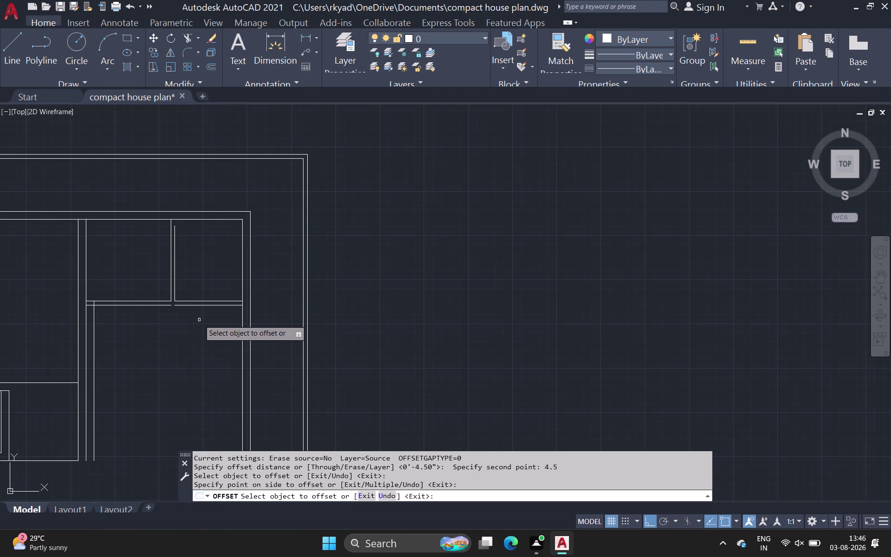
key(space)
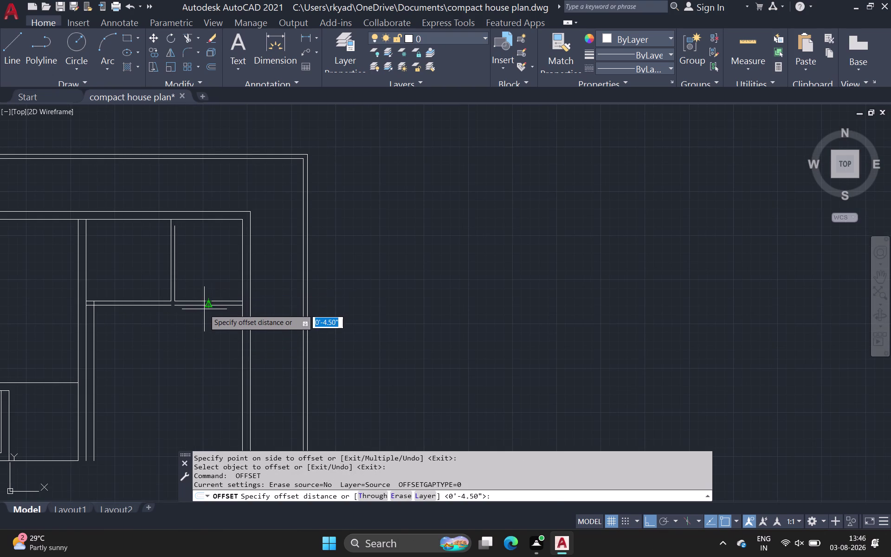
Offset both horizontal wall pieces 16 feet downward.
drag(207, 306, 204, 318)
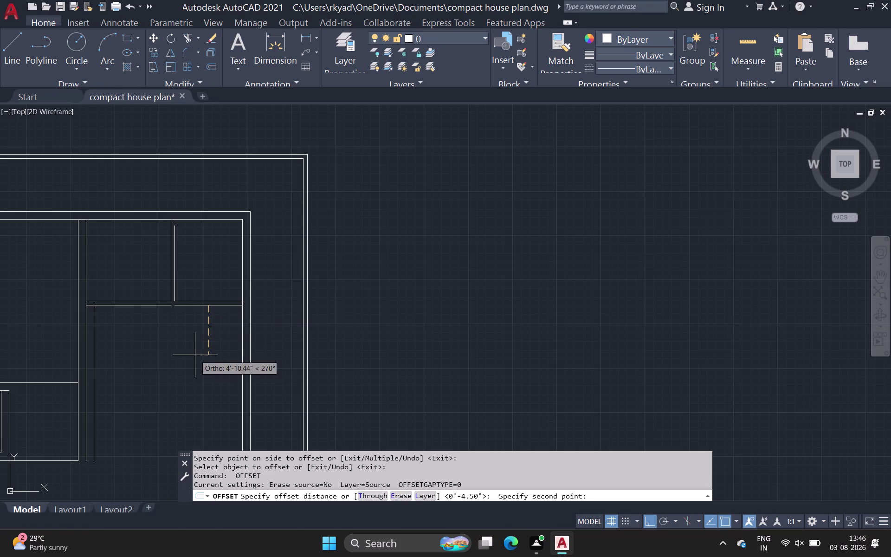
key(1)
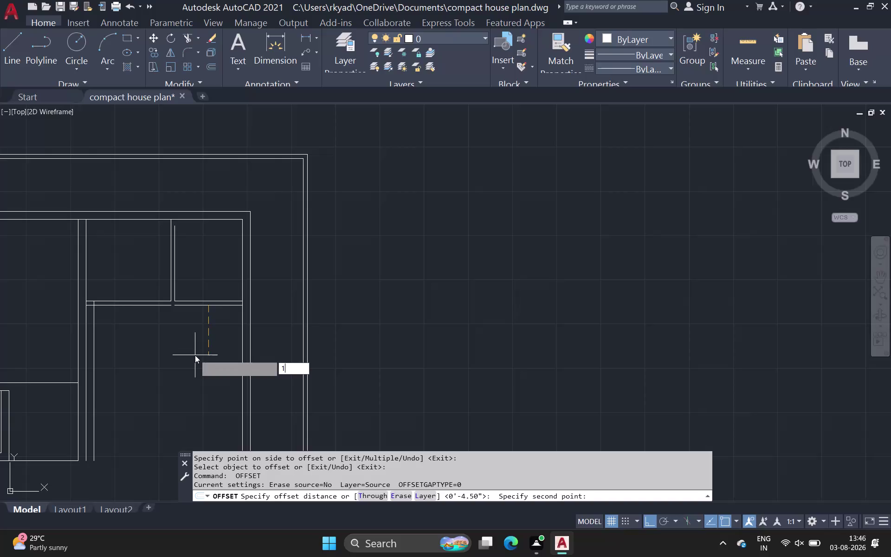
key(6)
key(apostrophe)
key(Return)
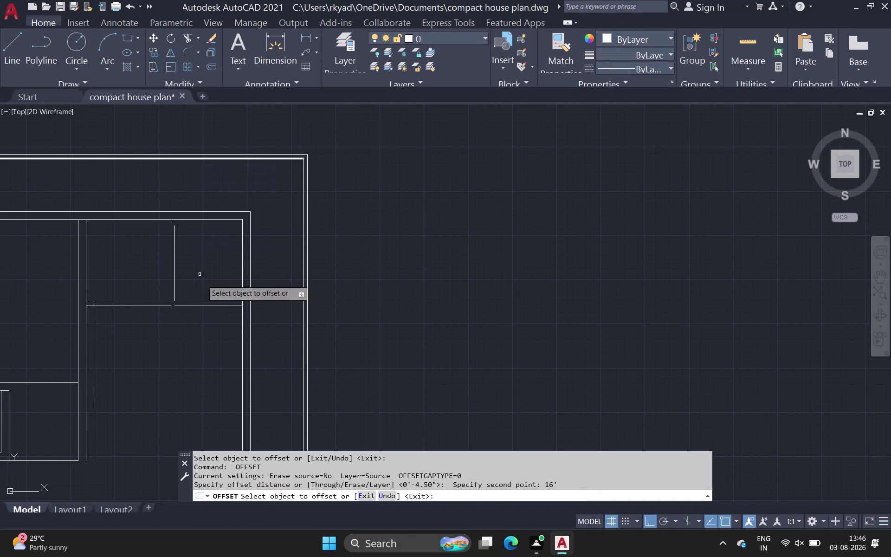
click(212, 306)
click(217, 346)
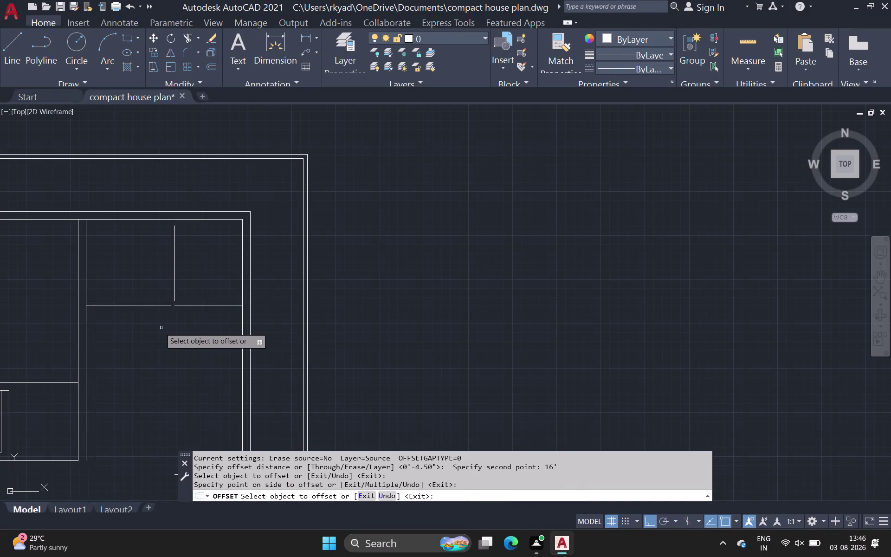
click(139, 307)
click(143, 328)
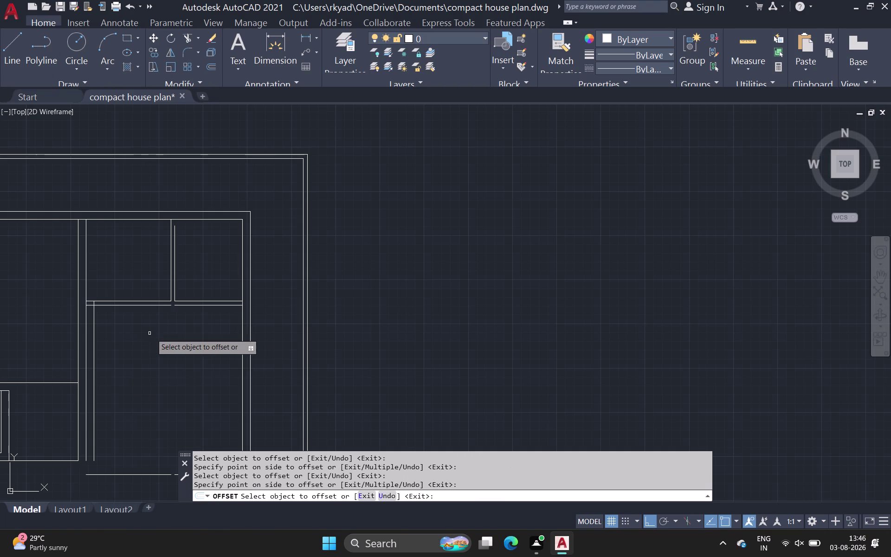
scroll(down, 3)
middle_drag(157, 351, 153, 318)
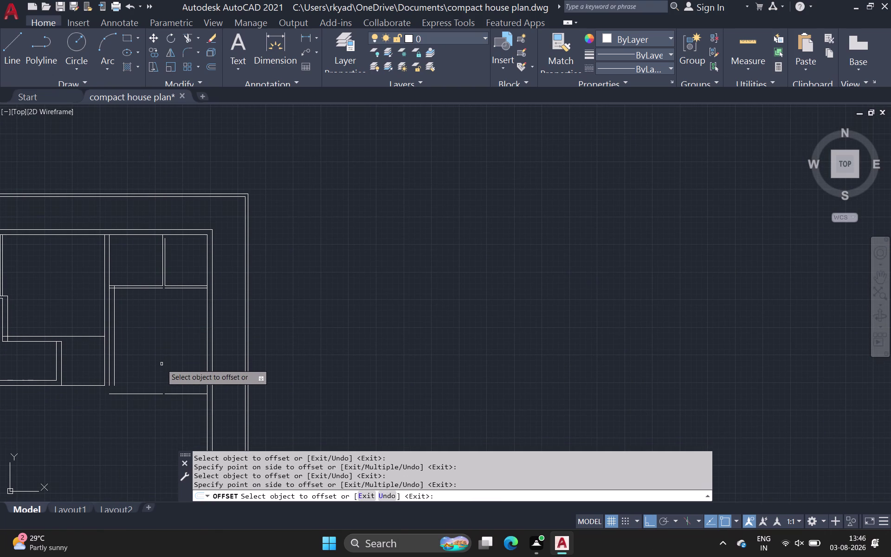
key(Escape)
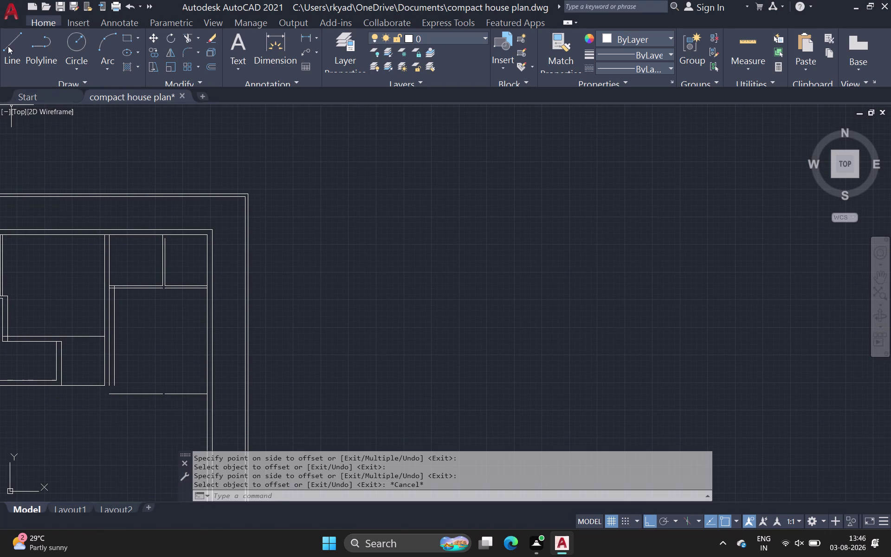
Begin a new wall line at the left wall corner.
click(10, 46)
scroll(up, 3)
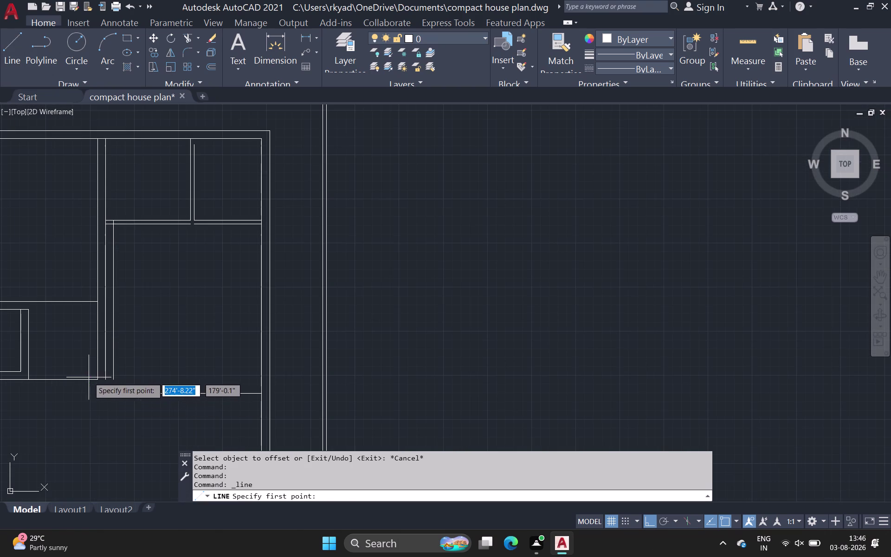
click(98, 381)
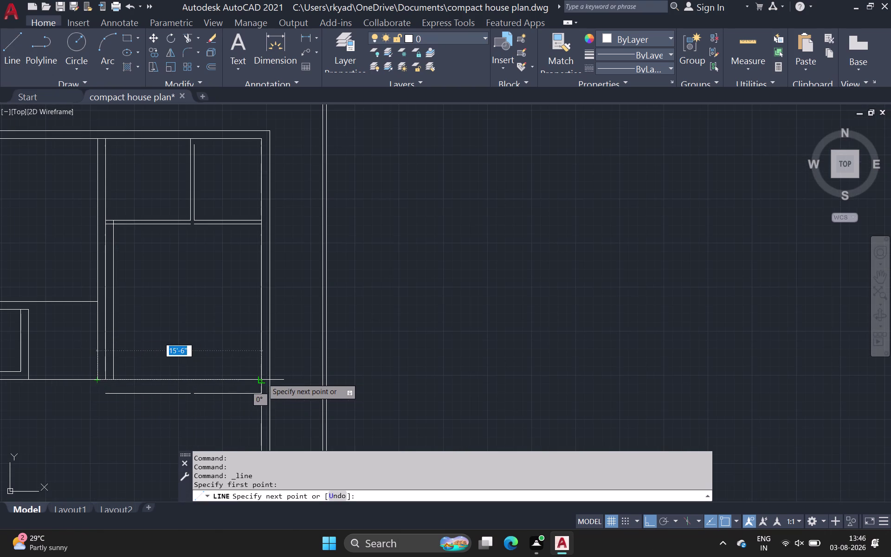
End the bottom wall line at the right inner wall and erase both copied pieces.
click(263, 378)
key(Escape)
click(245, 393)
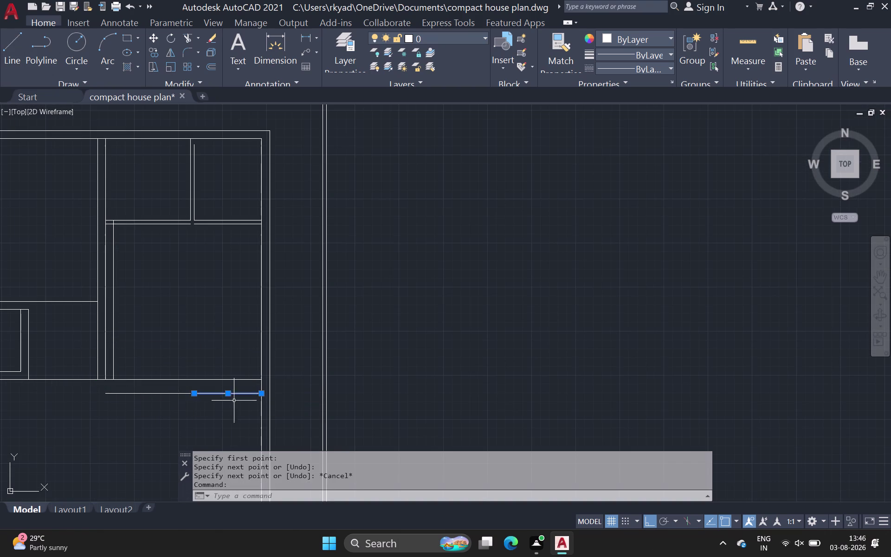
click(173, 396)
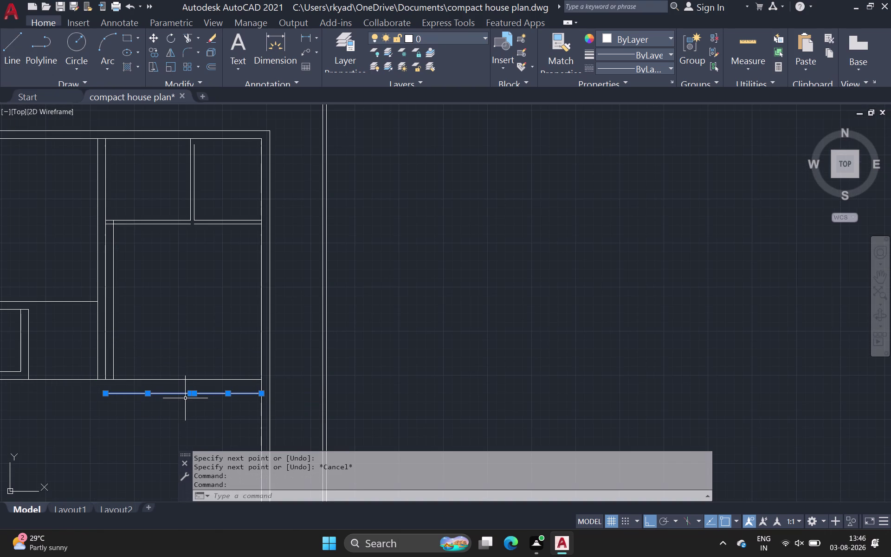
key(Delete)
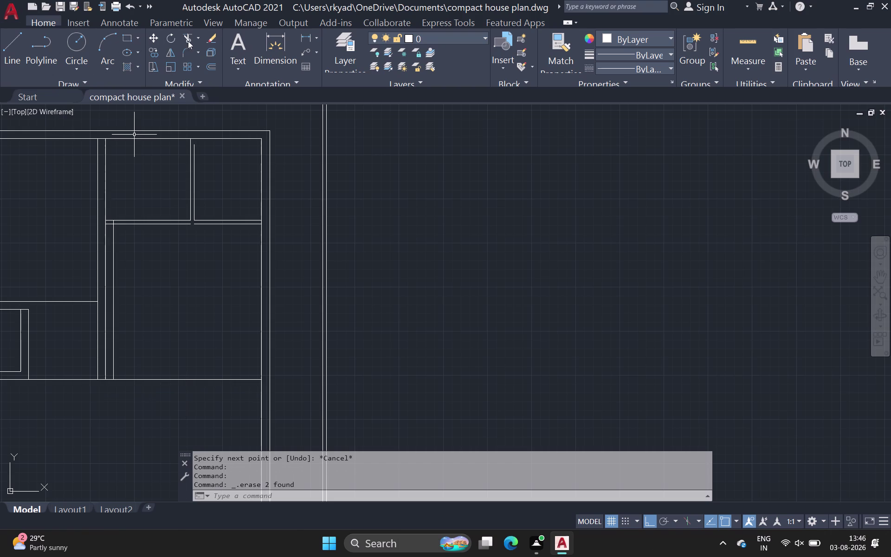
Start offsetting the new bottom line with a 9-inch distance.
click(211, 62)
drag(202, 379, 204, 385)
text(9)
key(space)
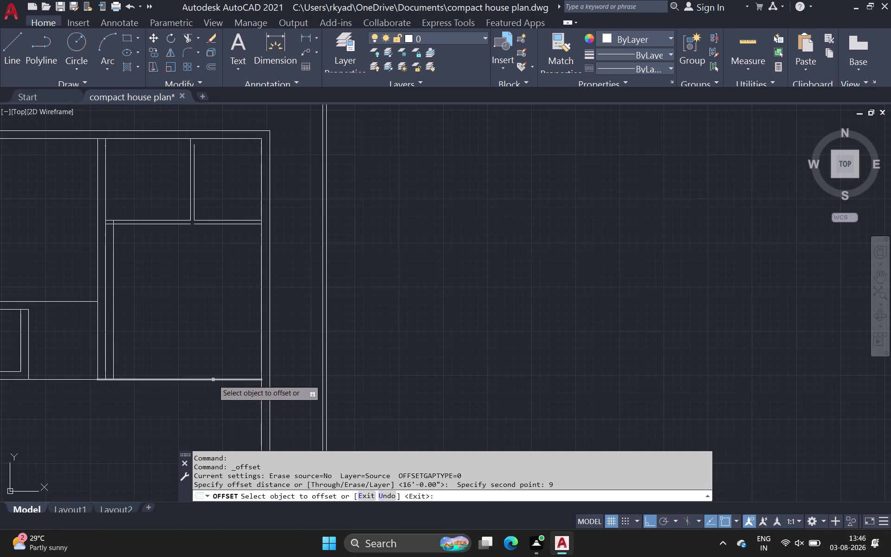
drag(213, 379, 210, 388)
click(209, 409)
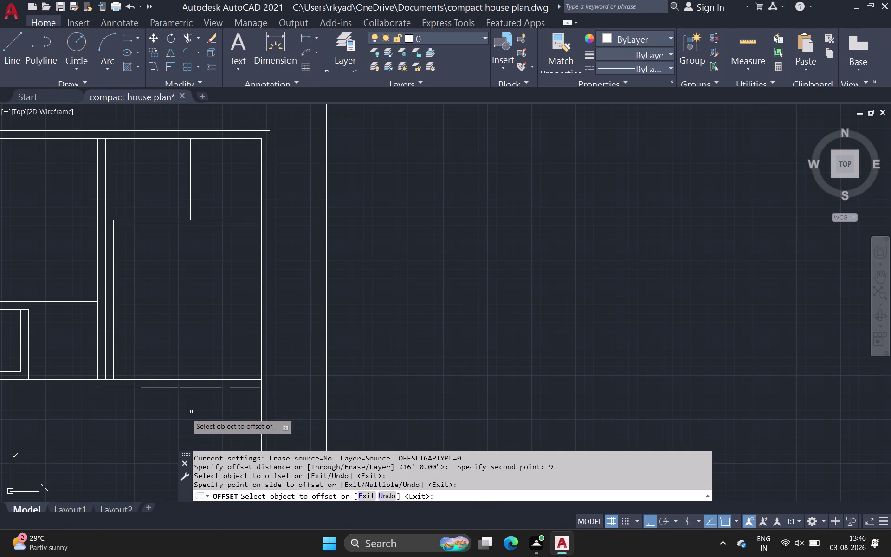
click(77, 378)
click(77, 409)
scroll(down, 3)
middle_drag(85, 398, 135, 354)
scroll(down, 3)
middle_drag(135, 354, 138, 351)
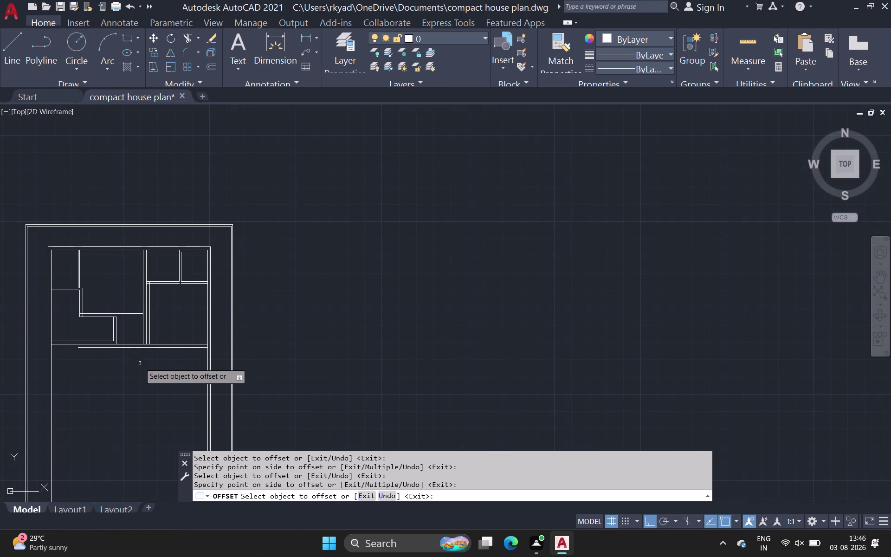
middle_drag(157, 363, 168, 332)
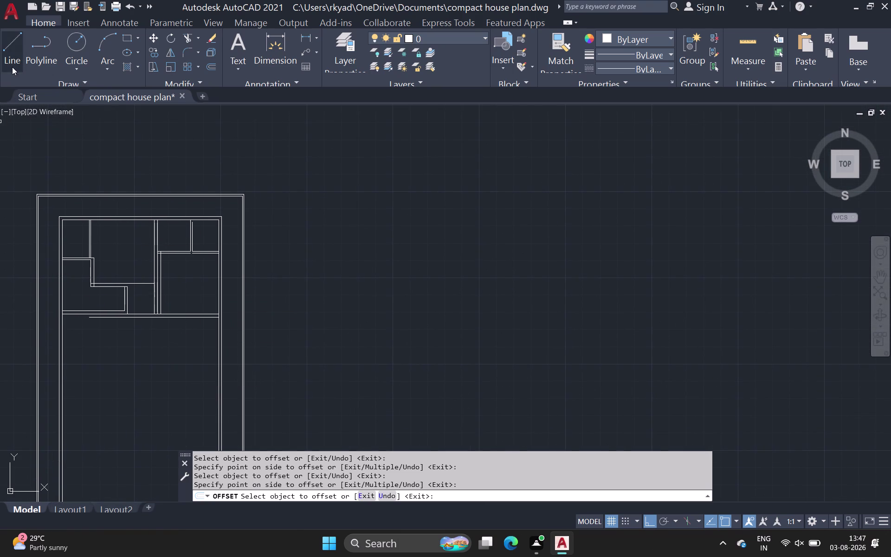
click(14, 62)
scroll(up, 3)
scroll(up, 3)
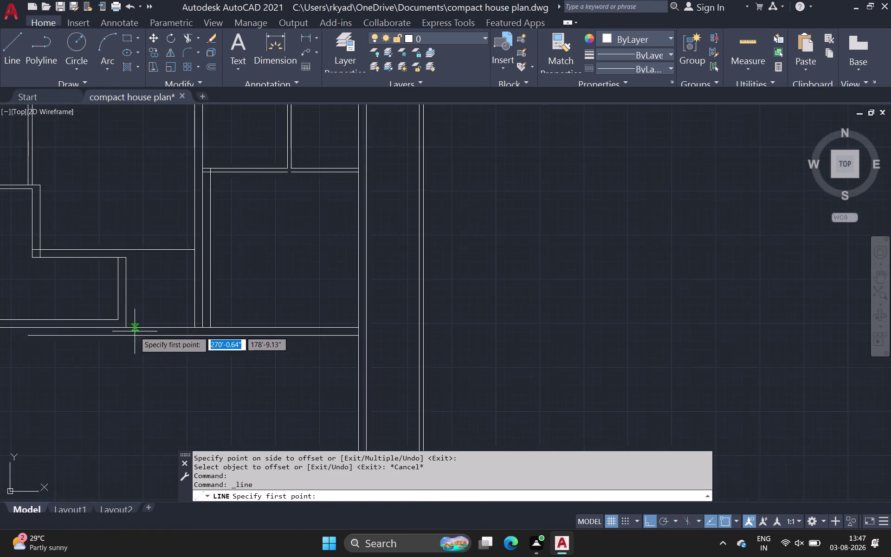
scroll(up, 3)
drag(120, 326, 120, 333)
click(121, 345)
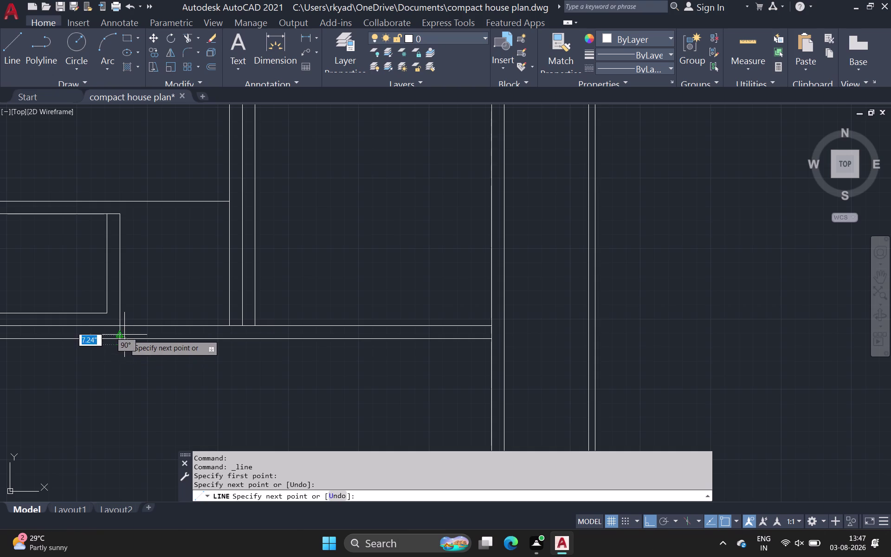
key(Escape)
middle_drag(124, 362, 123, 363)
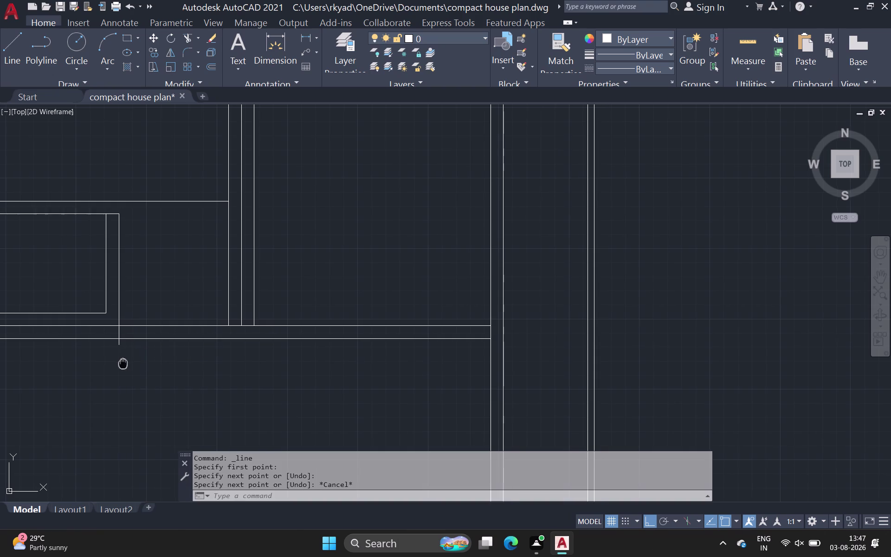
middle_drag(123, 362, 161, 299)
scroll(down, 3)
middle_drag(250, 339, 207, 339)
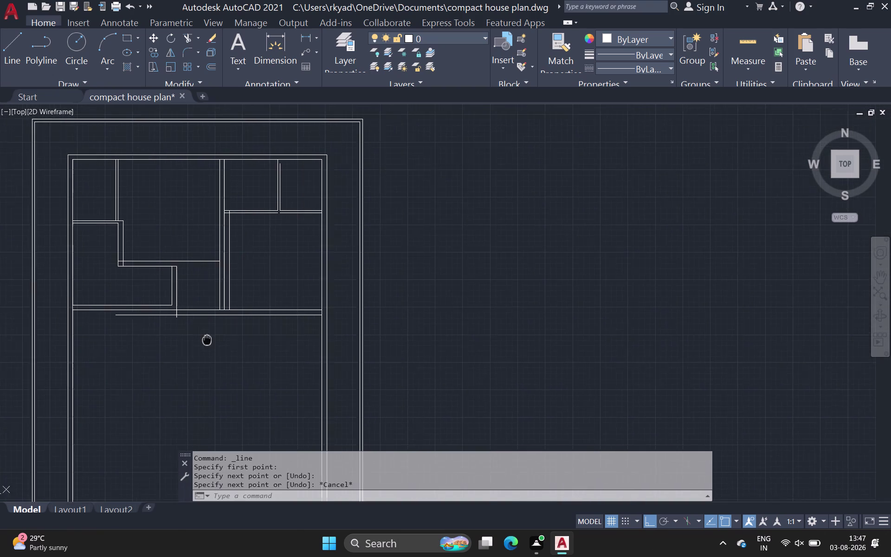
middle_drag(207, 339, 190, 322)
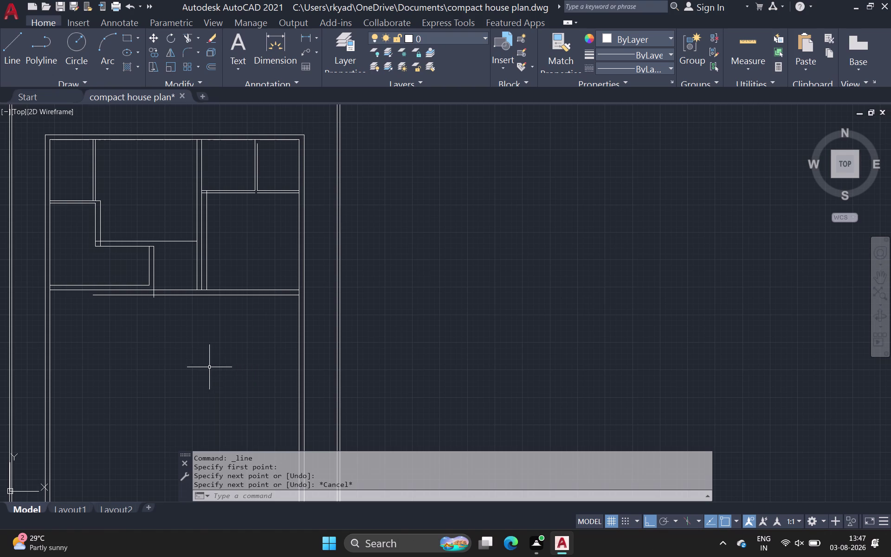
middle_drag(209, 367, 235, 346)
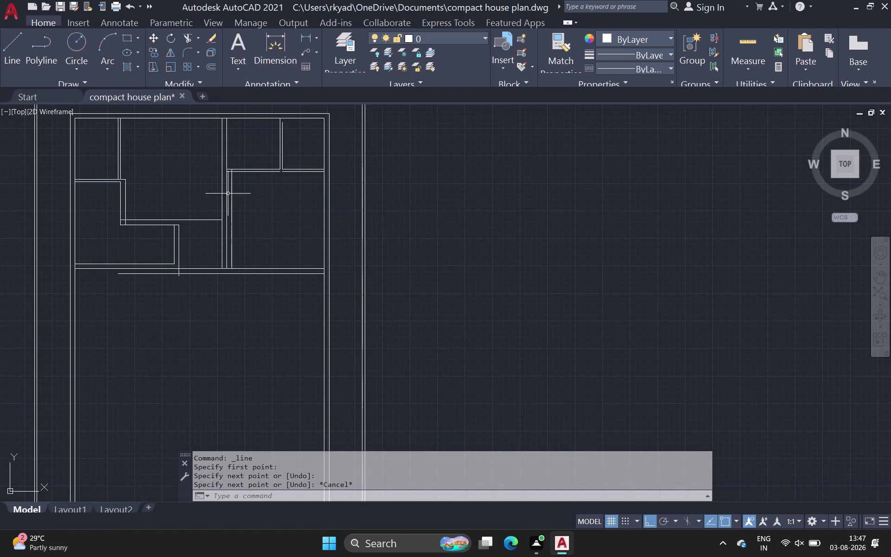
click(282, 129)
scroll(up, 3)
middle_drag(282, 136, 241, 394)
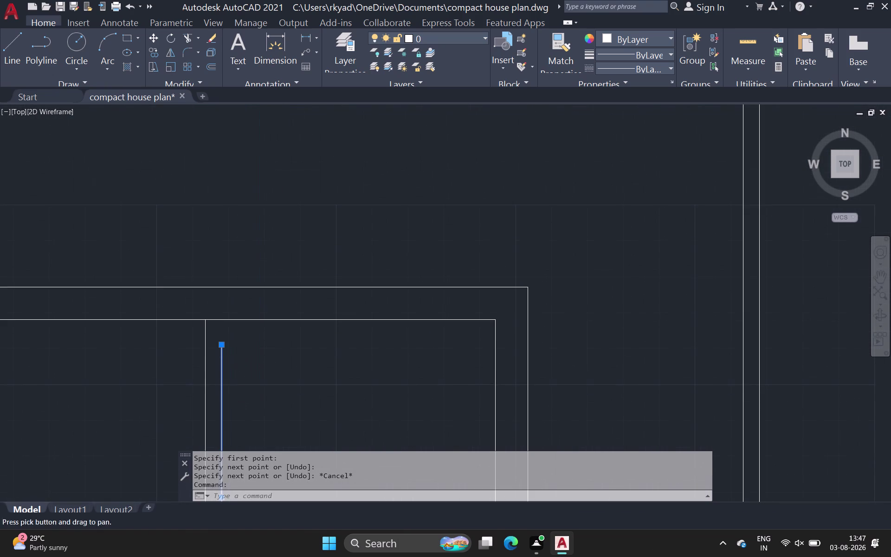
Extend the vertical wall line's top end up to the inner outline's top edge.
click(224, 347)
click(222, 345)
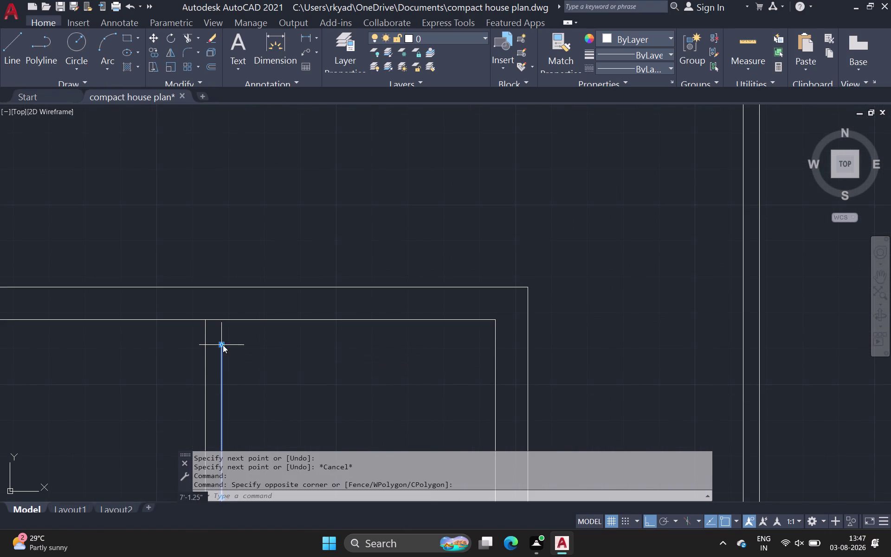
drag(223, 345, 221, 319)
click(221, 317)
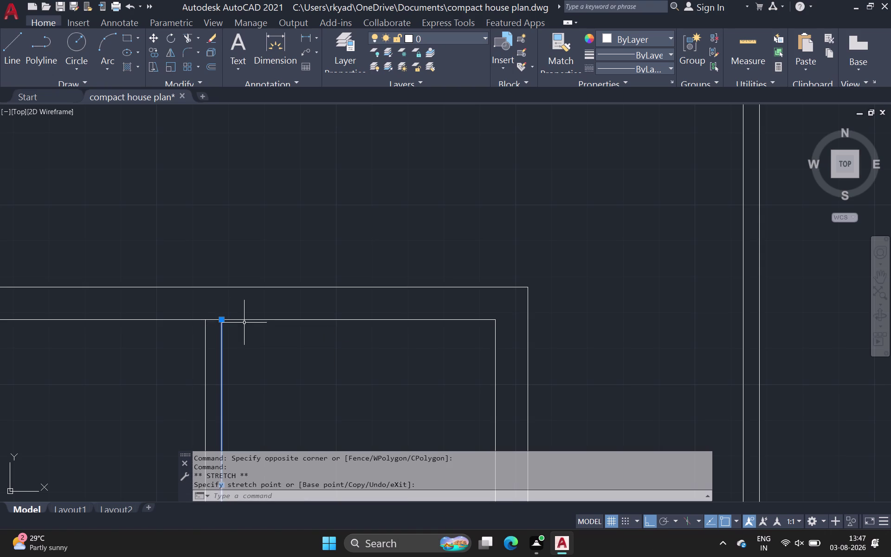
Draw a short 4.5-inch horizontal line at the partition junction, extending the lower wall.
key(space)
scroll(down, 3)
middle_drag(242, 334, 240, 237)
middle_drag(251, 288, 246, 250)
scroll(down, 3)
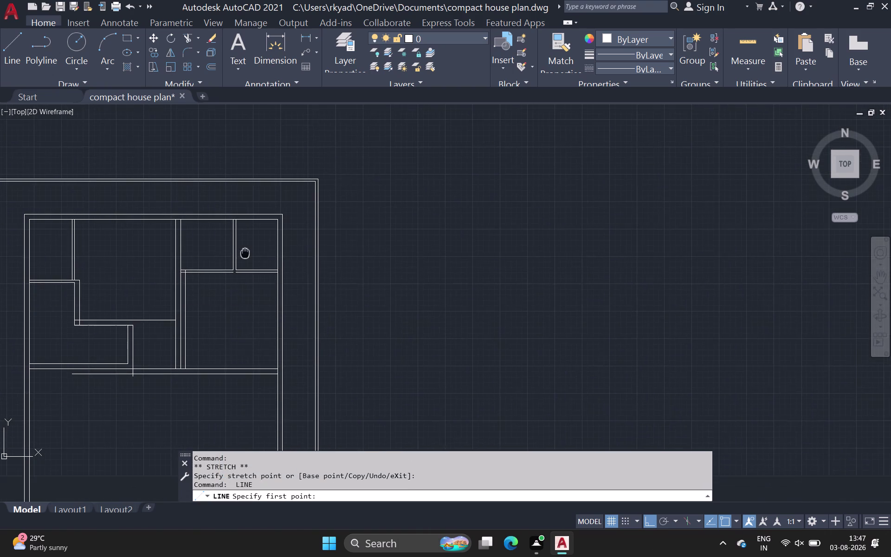
middle_drag(245, 249, 245, 247)
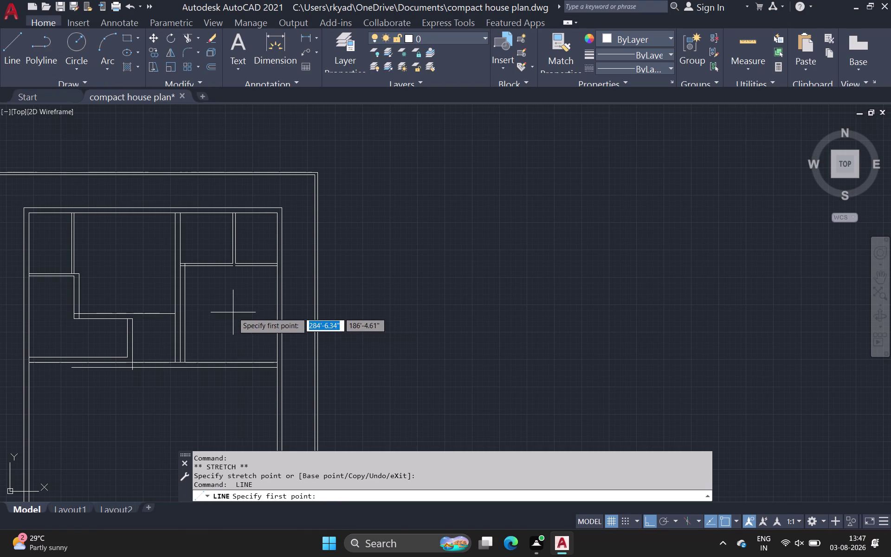
scroll(down, 3)
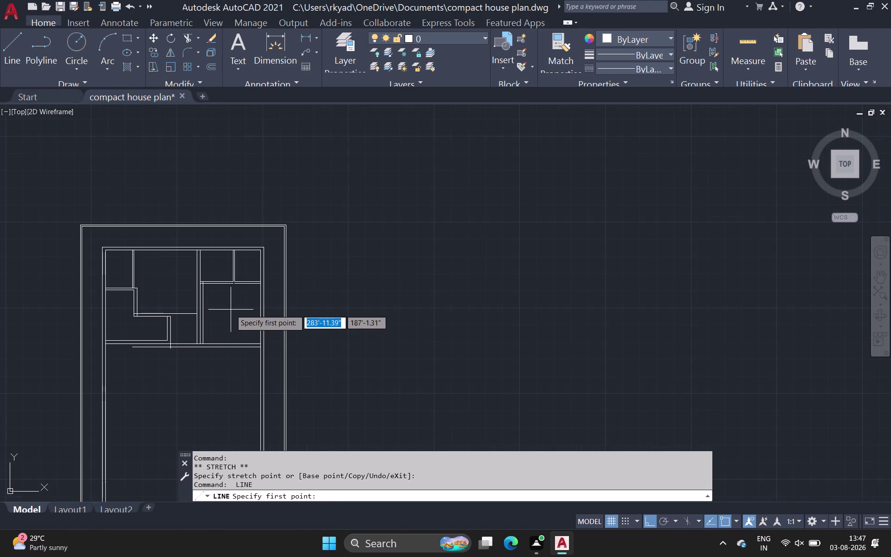
scroll(up, 3)
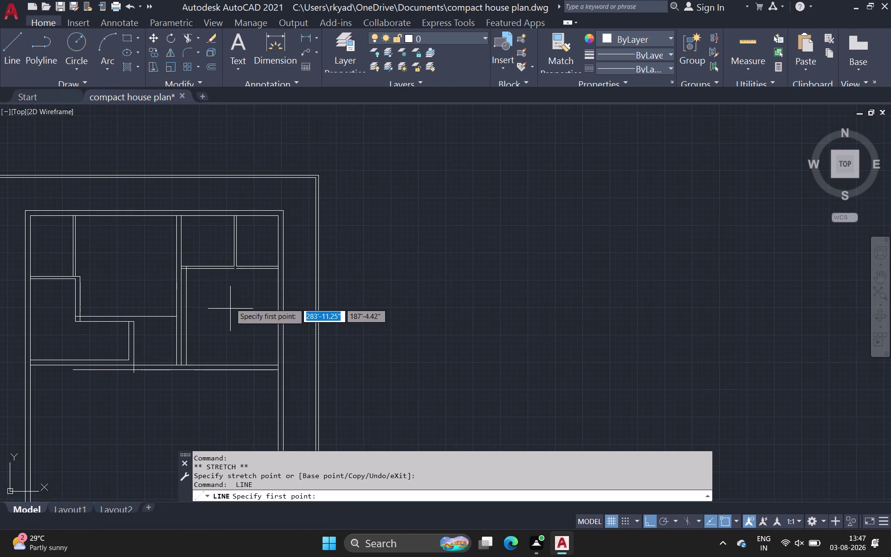
click(11, 52)
scroll(up, 3)
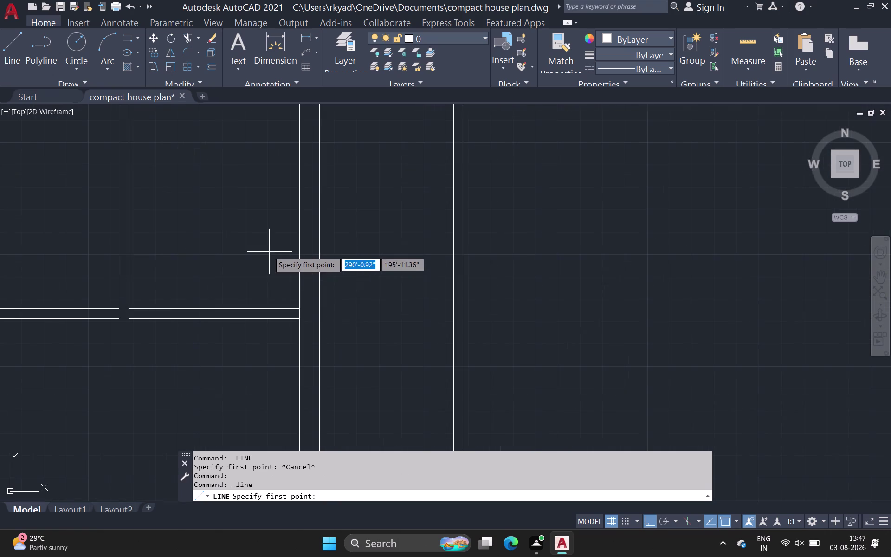
click(116, 318)
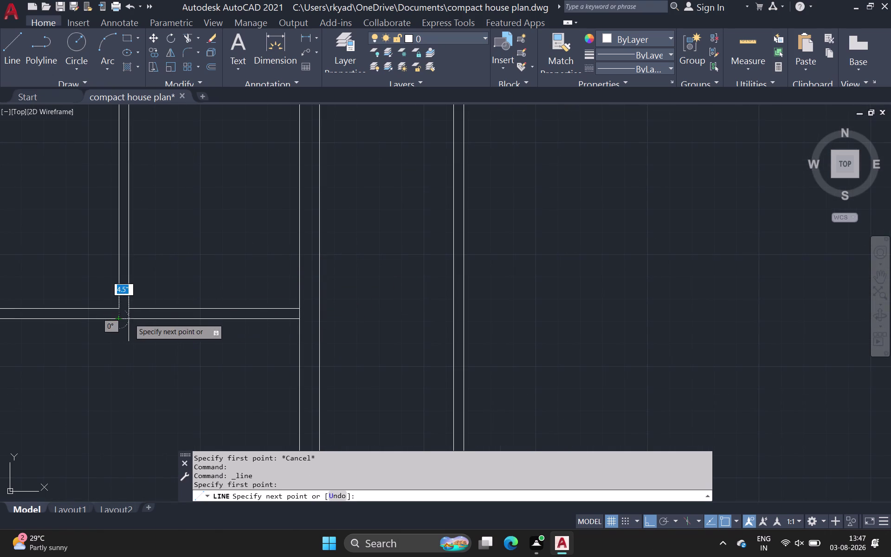
click(131, 318)
key(space)
Bring the hall wall lines into view and select the lower horizontal hall wall line.
scroll(down, 3)
middle_drag(168, 310, 174, 271)
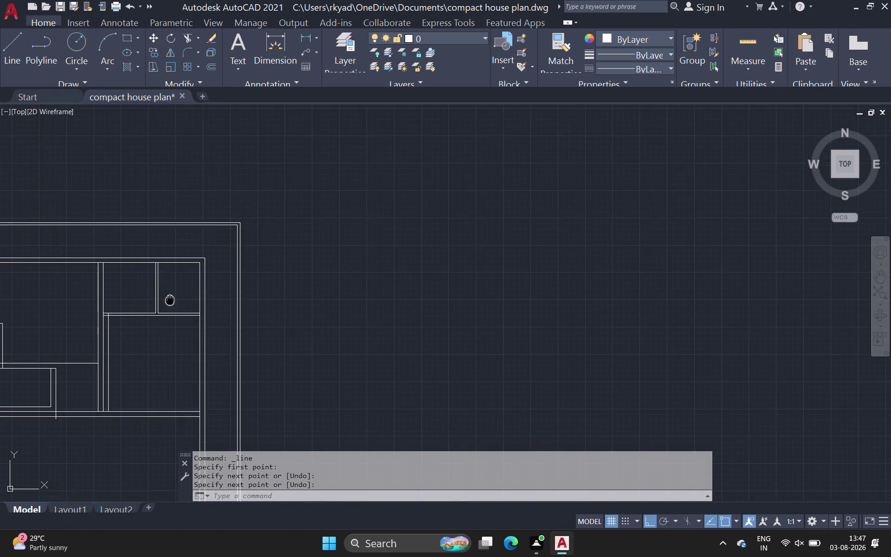
middle_drag(173, 271, 177, 262)
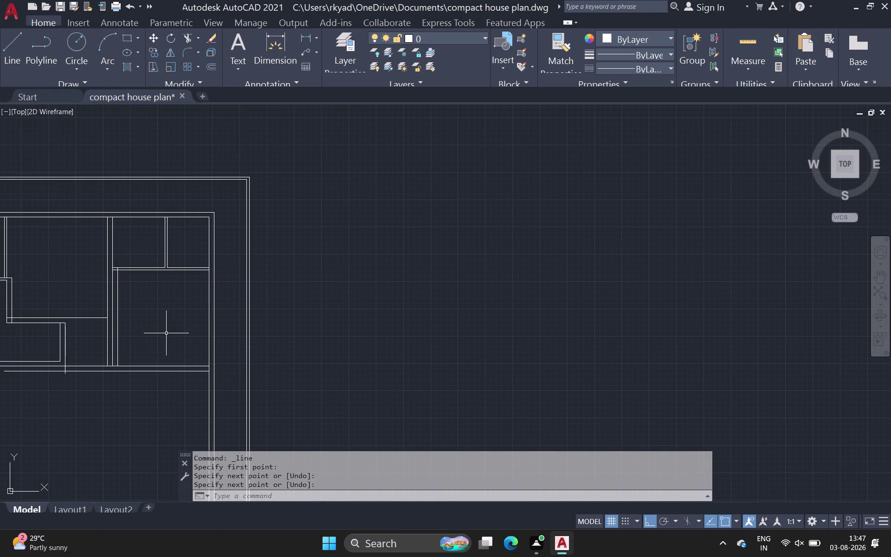
middle_drag(166, 333, 178, 298)
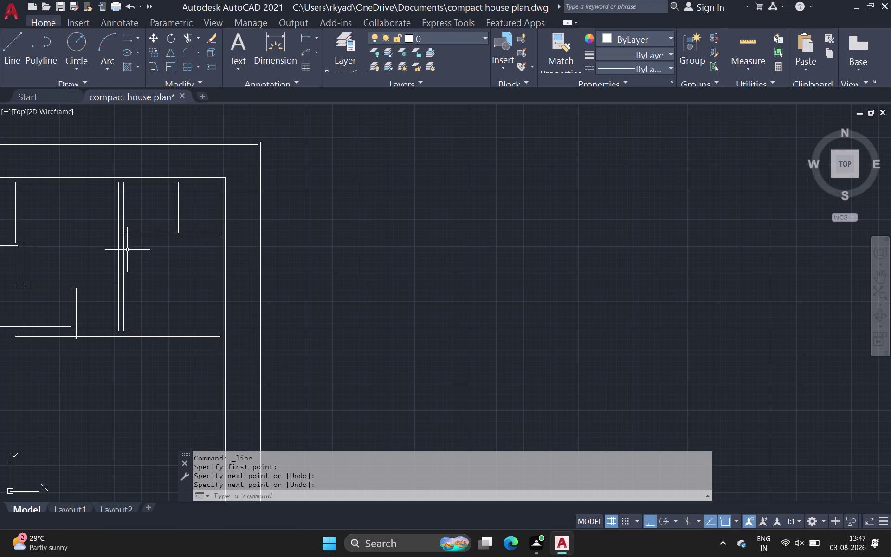
middle_drag(200, 298, 229, 260)
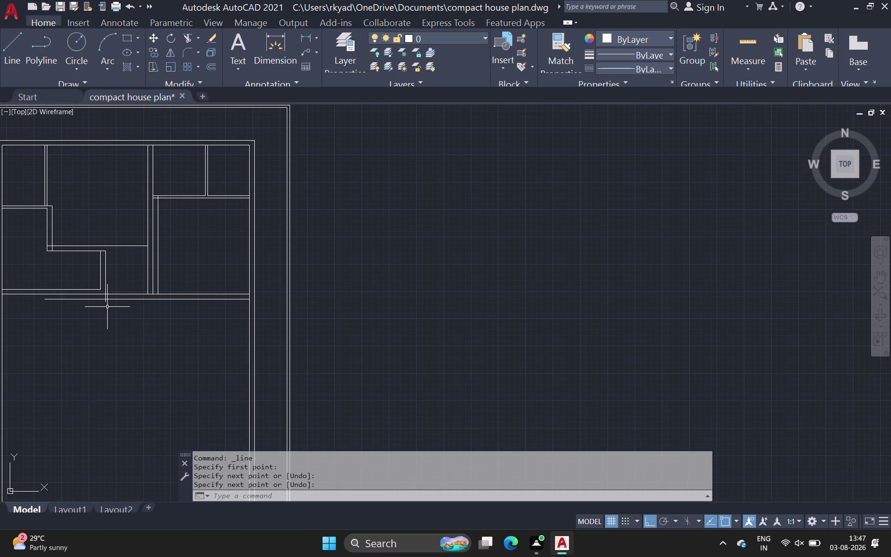
click(69, 299)
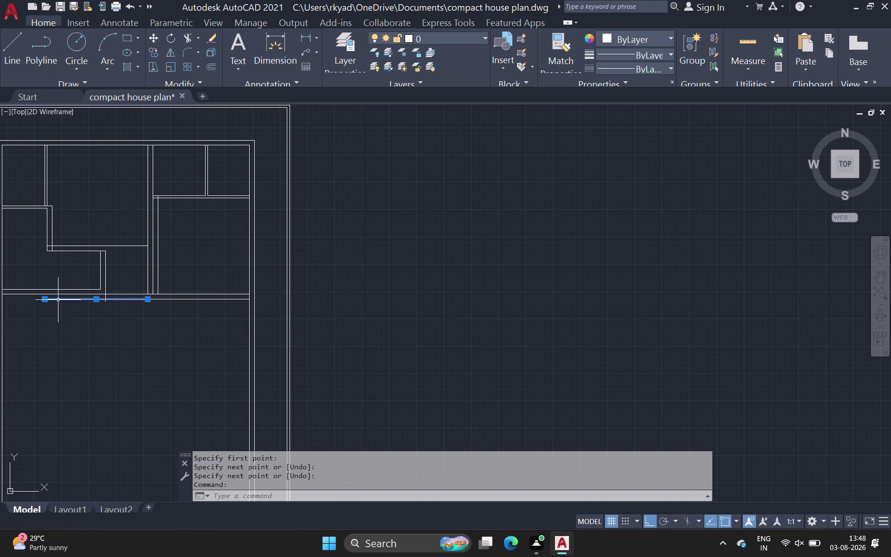
Move the lower hall wall line's left end to the partition.
drag(44, 299, 52, 298)
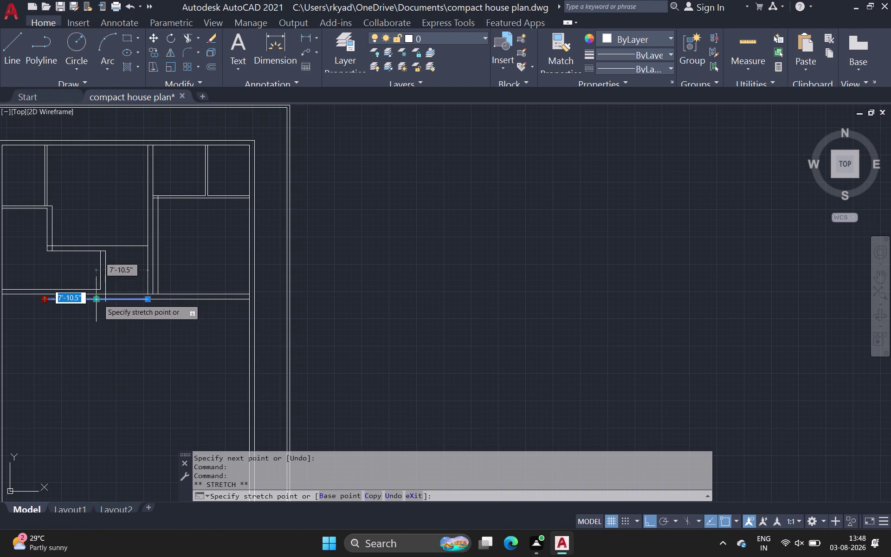
click(105, 298)
key(space)
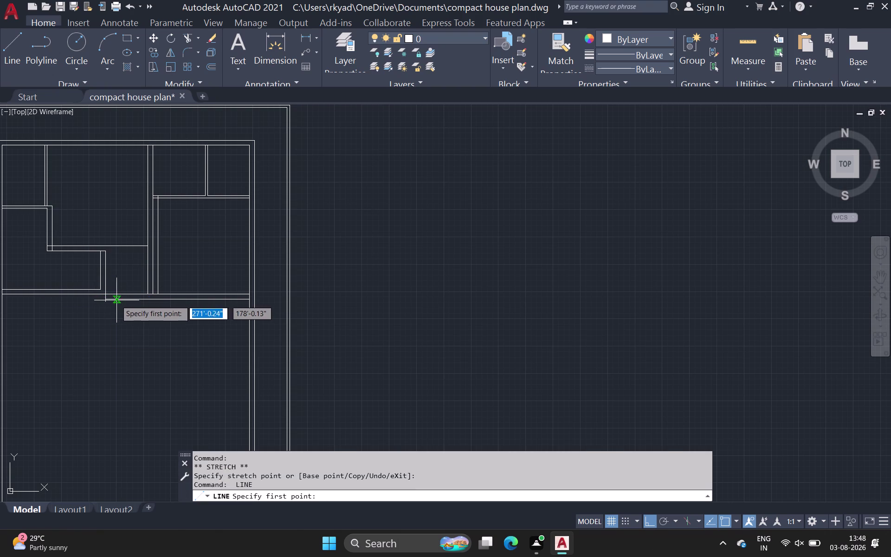
scroll(up, 3)
scroll(up, 3)
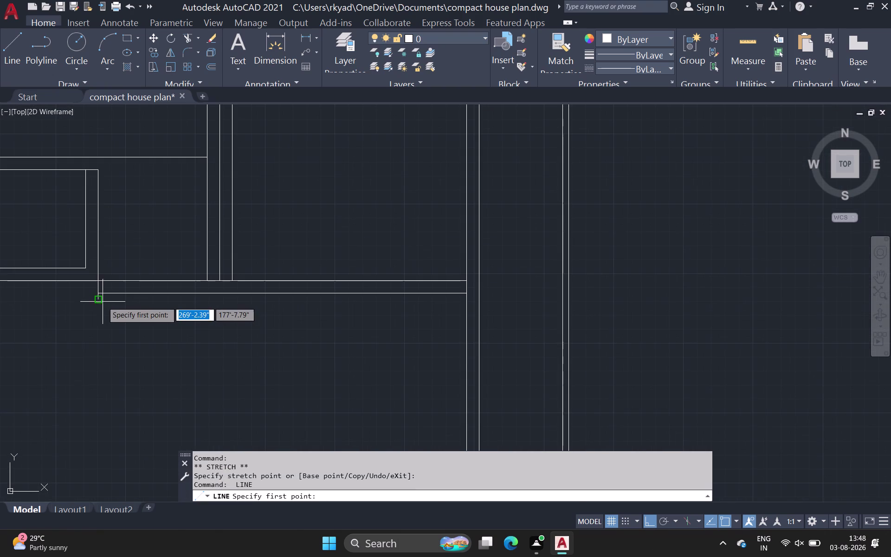
click(97, 298)
scroll(up, 3)
middle_click(91, 300)
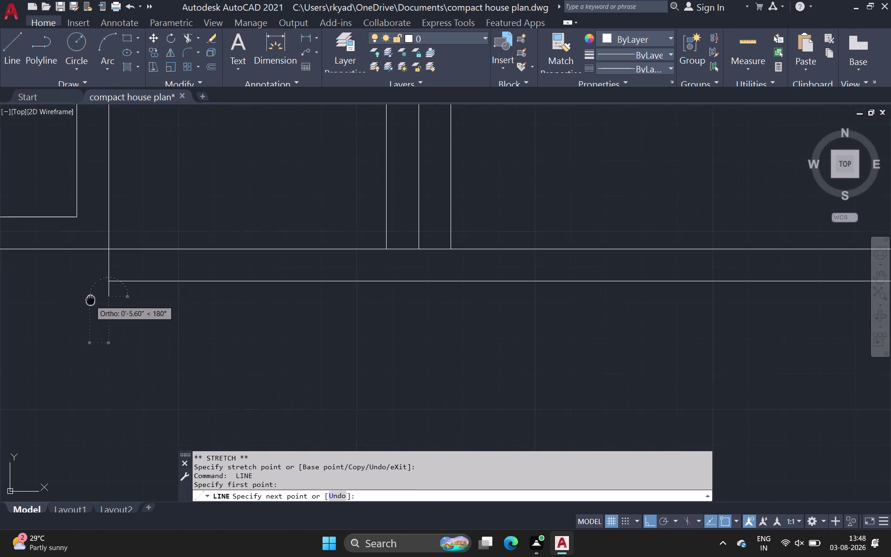
key(Escape)
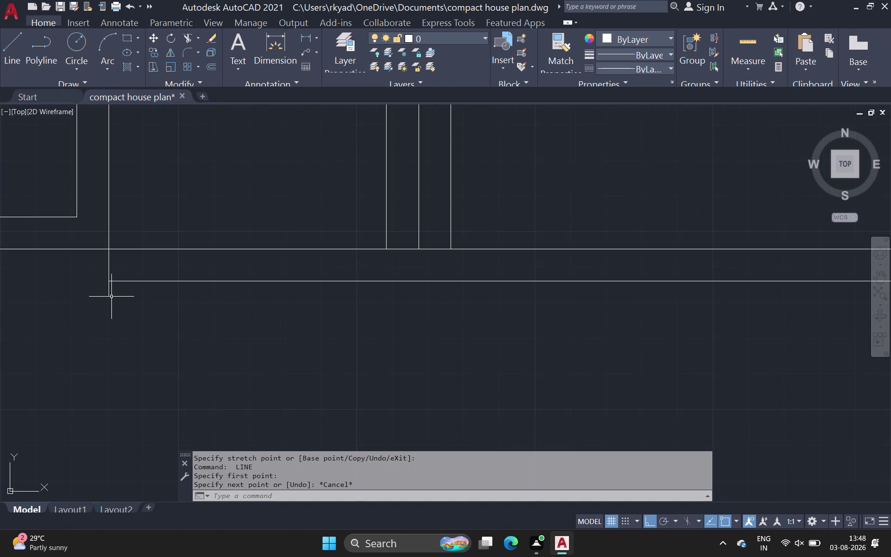
Erase the overlong stray short line between the walls.
click(109, 296)
click(110, 296)
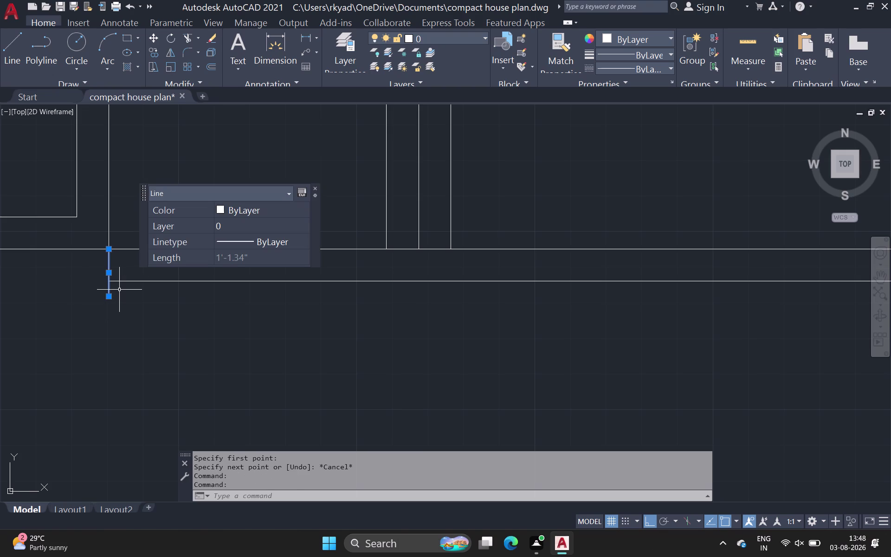
key(Insert)
key(Delete)
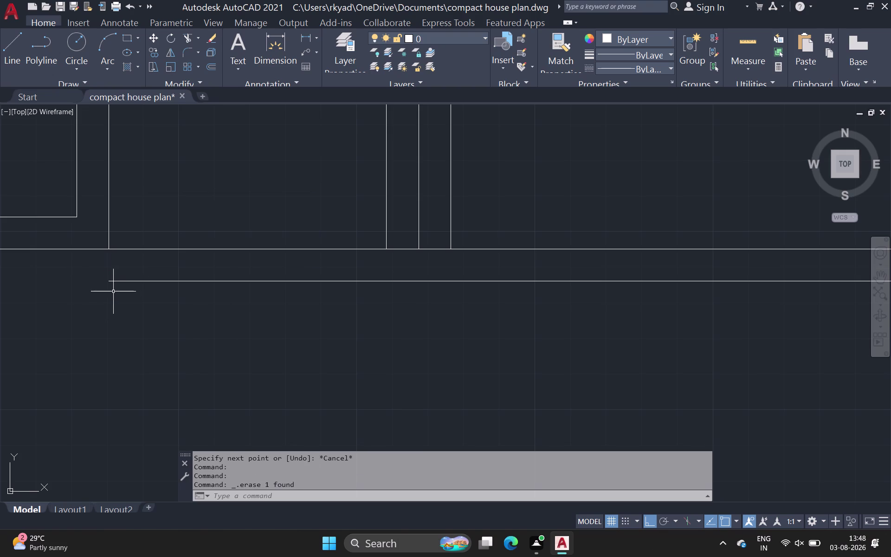
Draw a short connecting line from the wall junction down to the lower wall line.
click(14, 57)
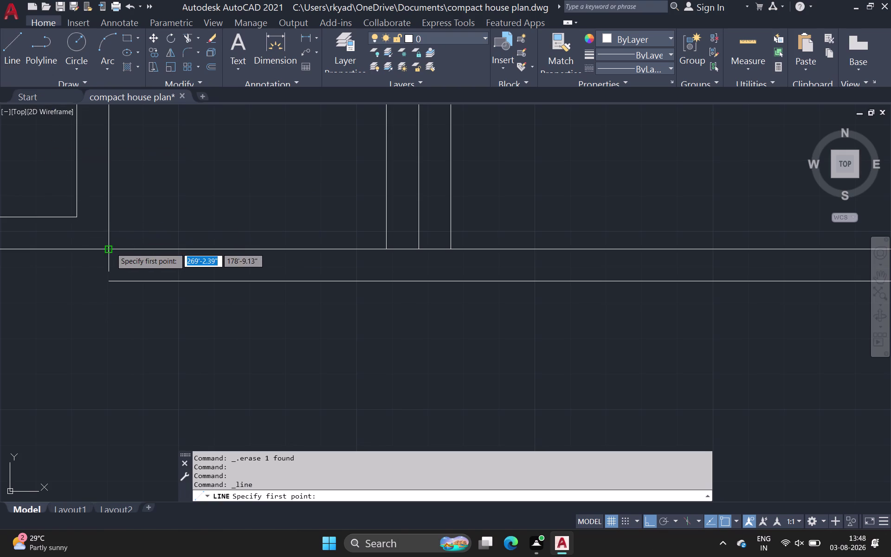
click(111, 248)
click(114, 280)
key(space)
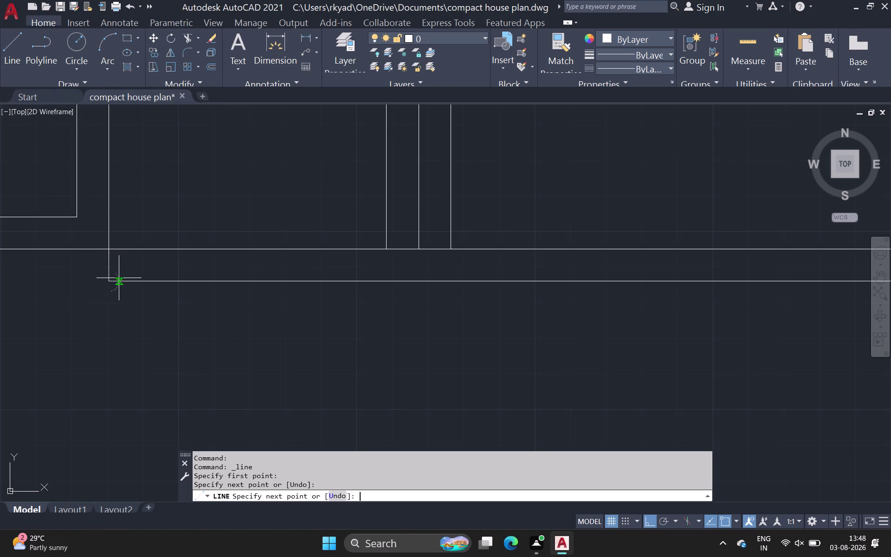
scroll(down, 3)
Draw a short line along the wall starting at the wall corner.
middle_click(129, 272)
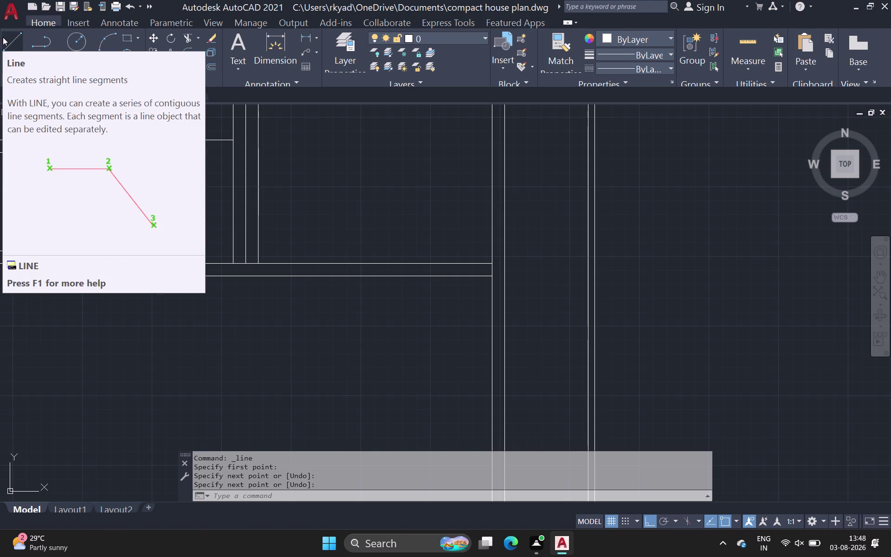
click(4, 37)
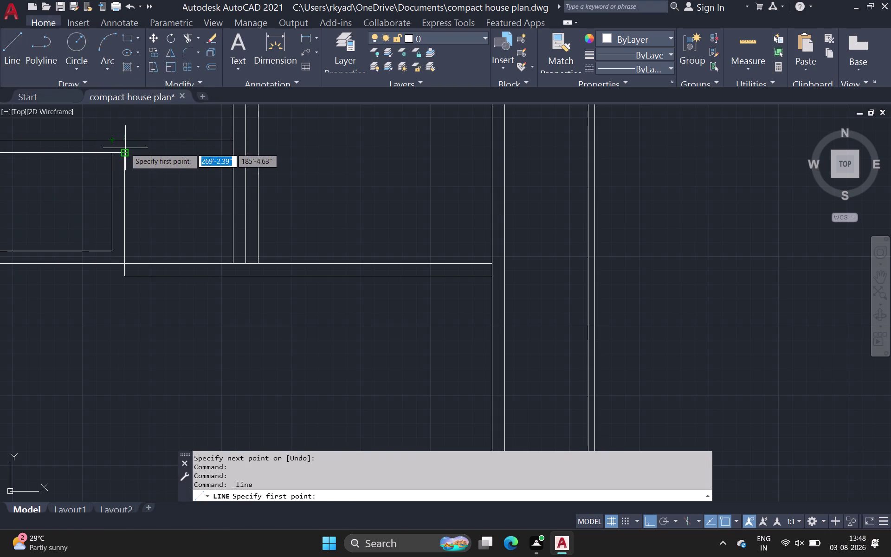
drag(127, 153, 128, 148)
click(129, 134)
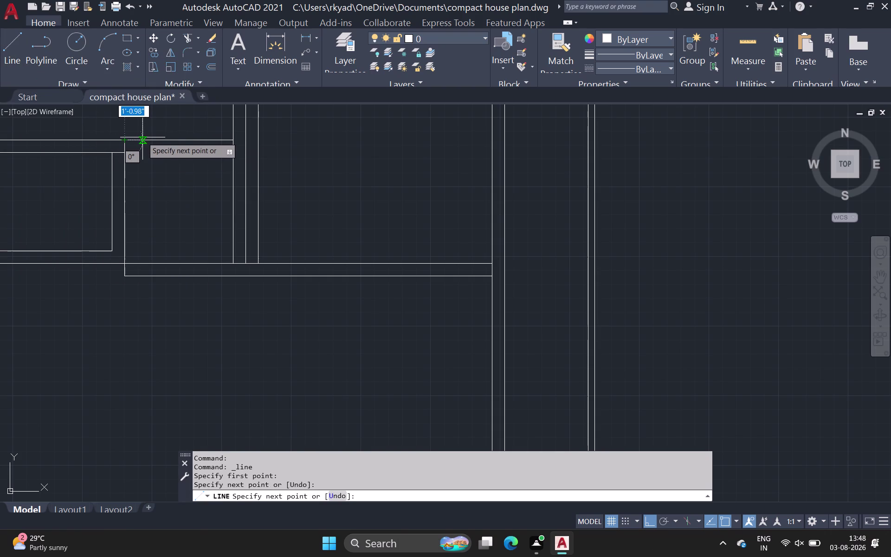
key(space)
key(space)
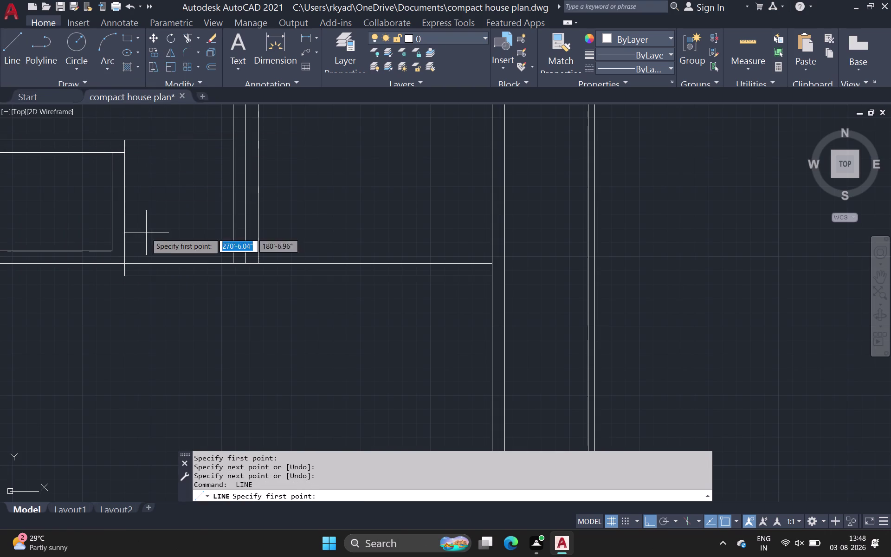
Erase the three stray short horizontal lines below the corridor wall.
scroll(down, 3)
middle_drag(173, 217, 182, 177)
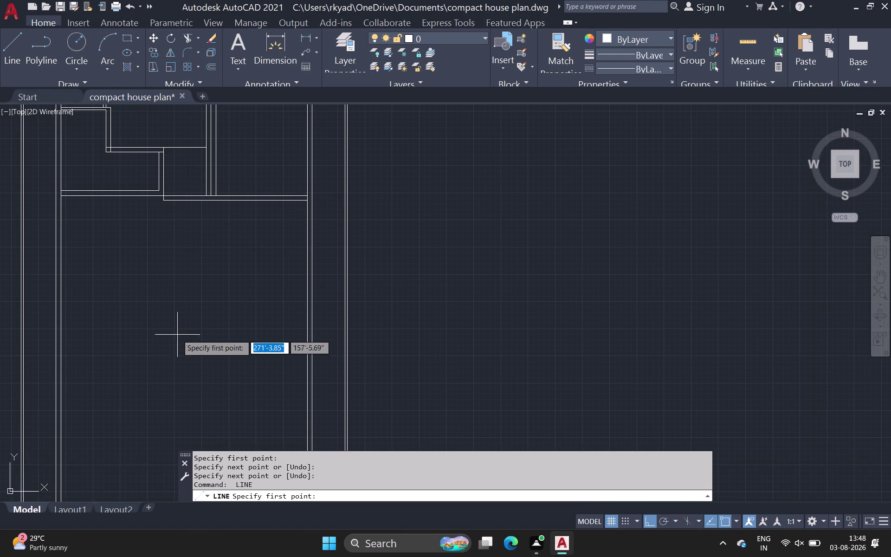
middle_drag(174, 297, 146, 310)
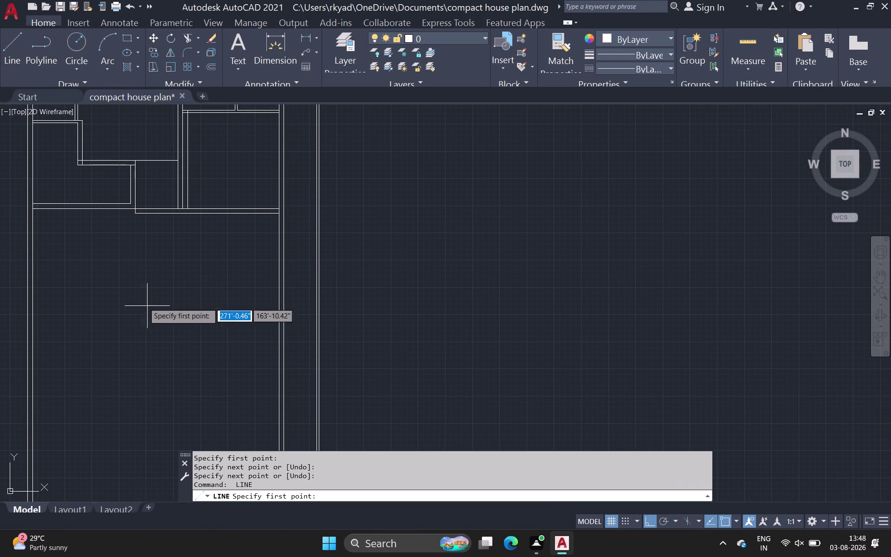
click(135, 213)
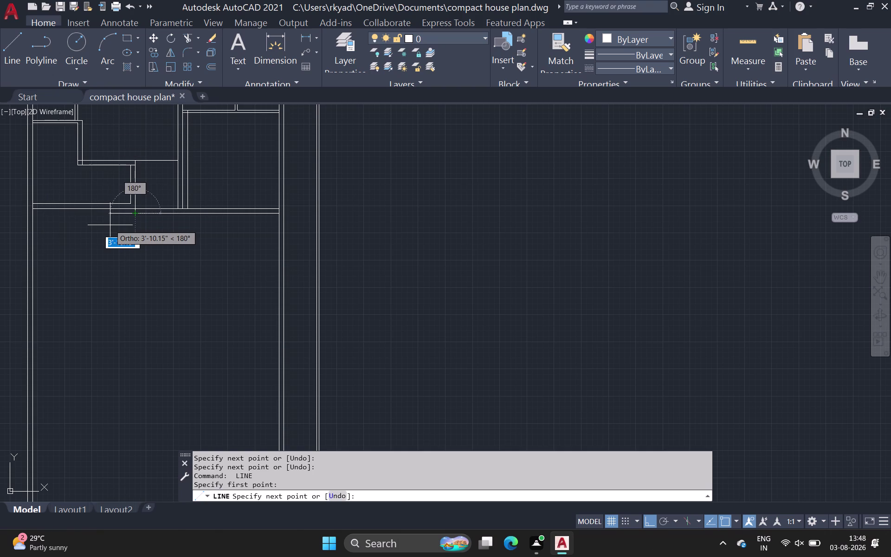
key(Escape)
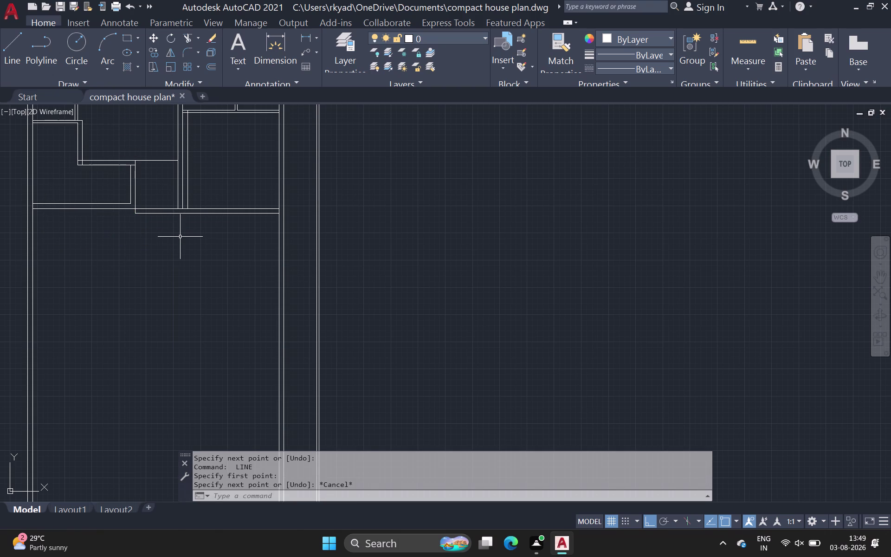
click(199, 213)
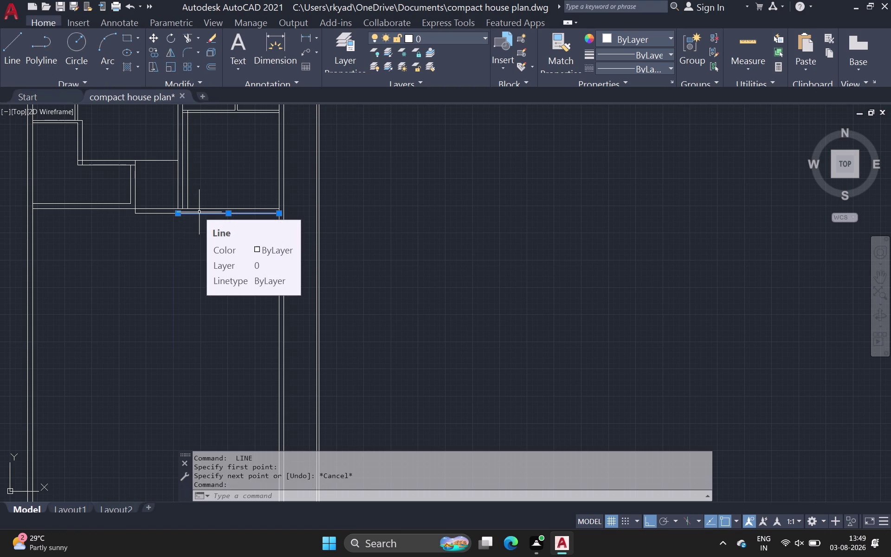
key(Delete)
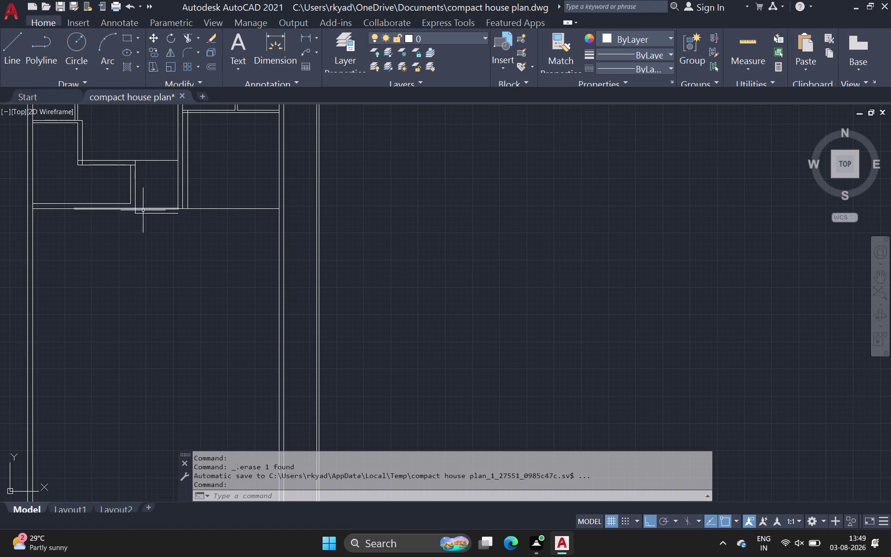
scroll(up, 3)
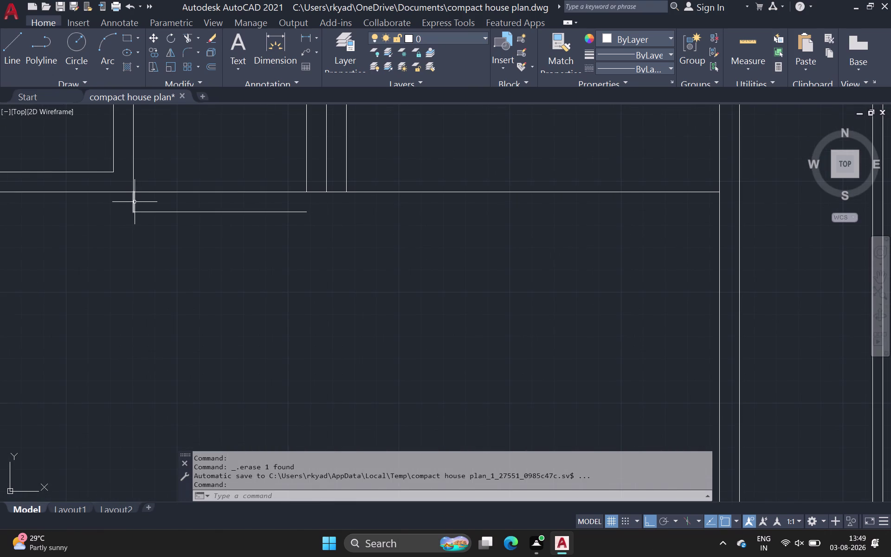
click(134, 202)
click(153, 210)
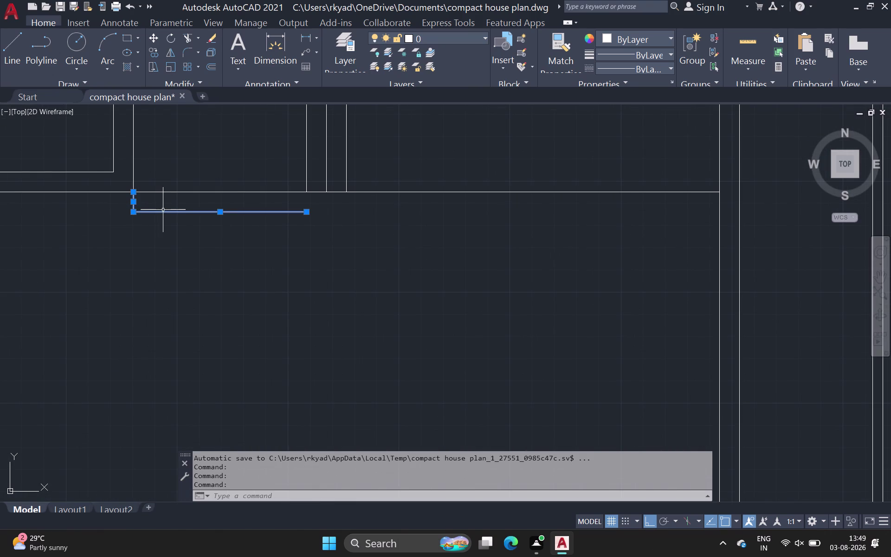
key(Delete)
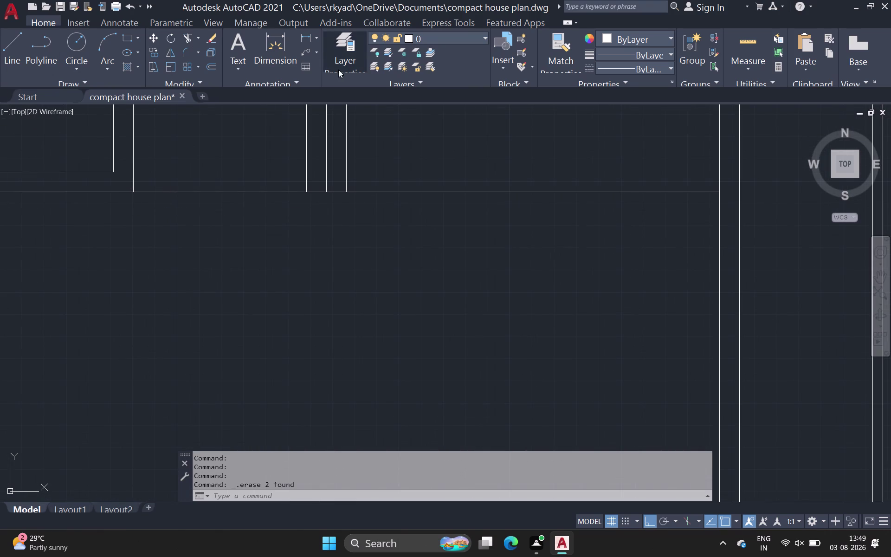
click(216, 64)
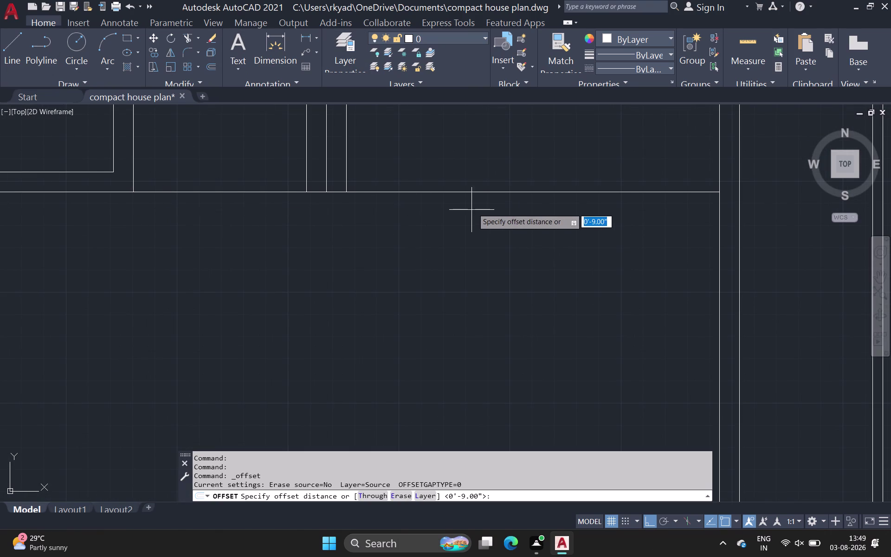
Offset the long horizontal wall line 9 inches upward.
click(485, 192)
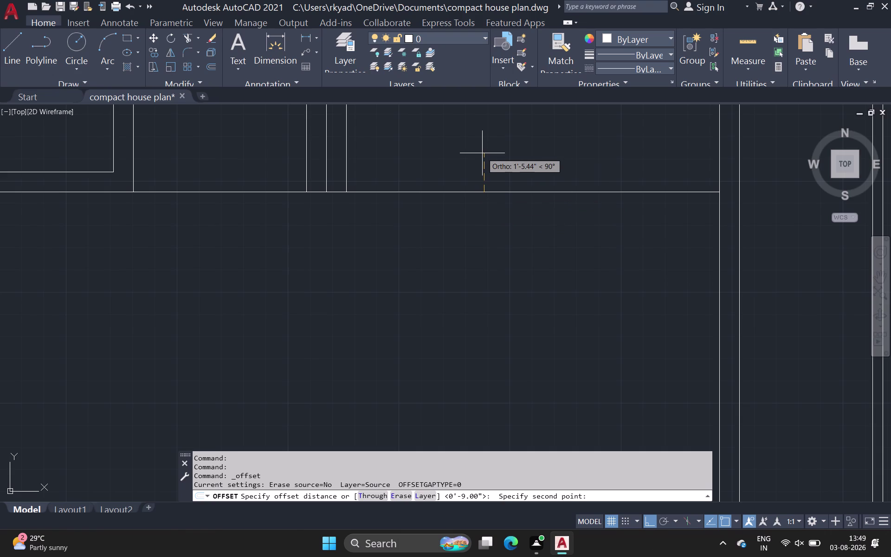
key(o)
key(Return)
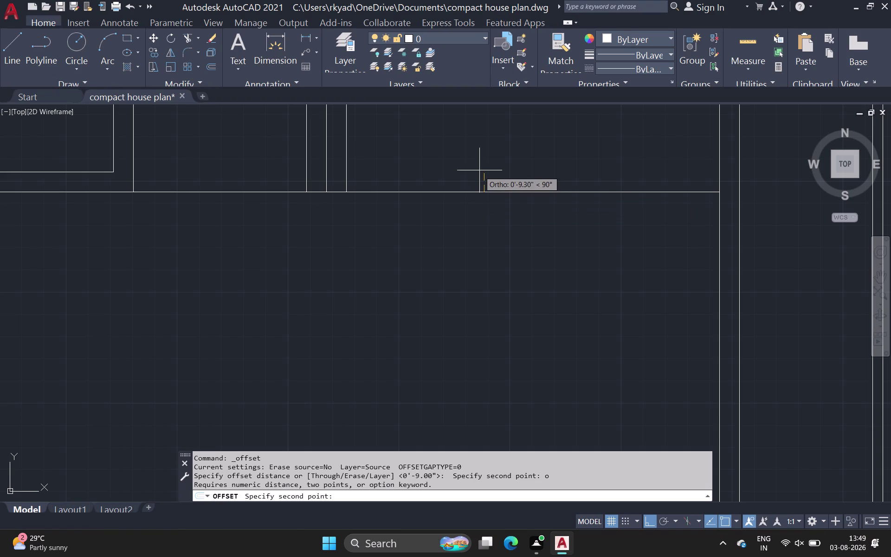
text(9)
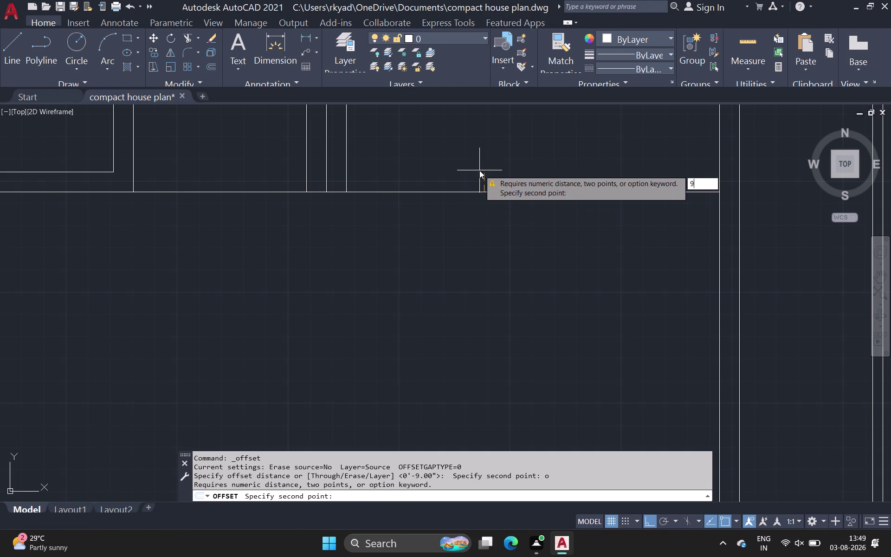
key(space)
click(479, 192)
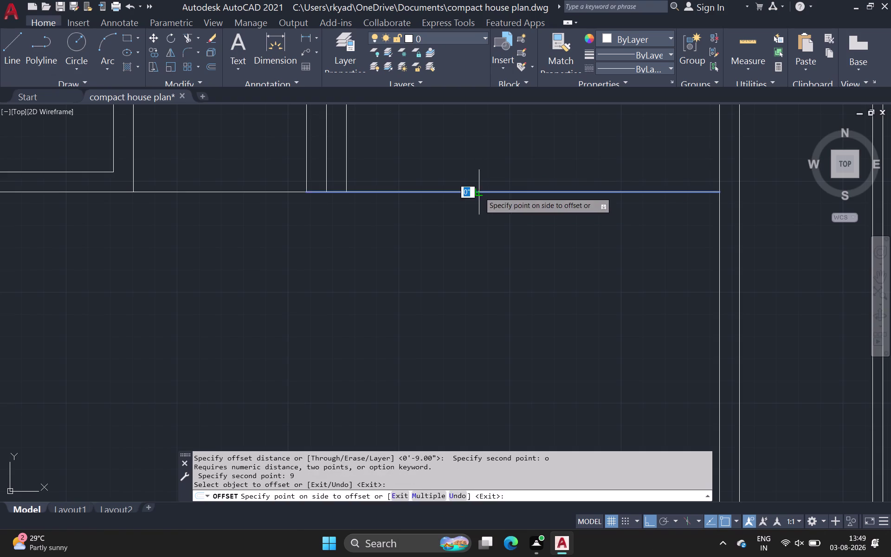
click(479, 128)
Offset a second wall line 9 inches to its upper side.
click(251, 192)
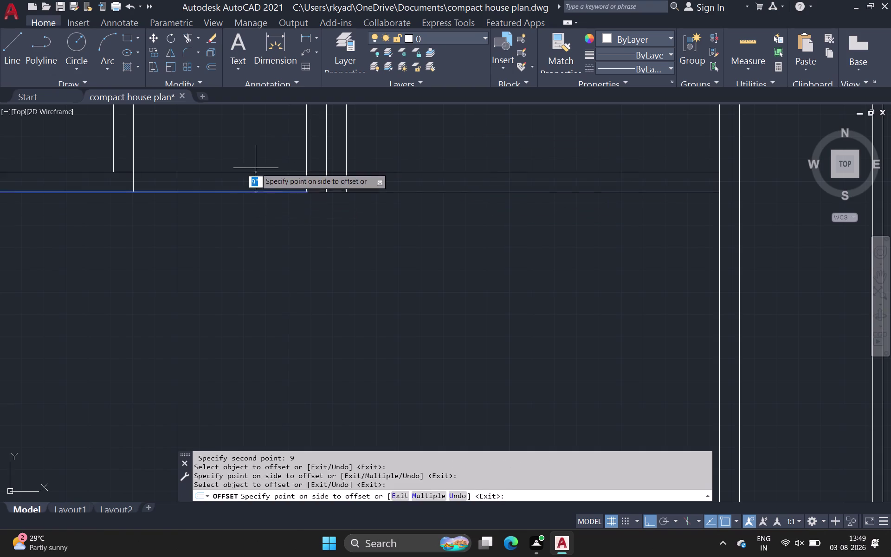
click(256, 167)
scroll(down, 3)
middle_drag(338, 221, 342, 205)
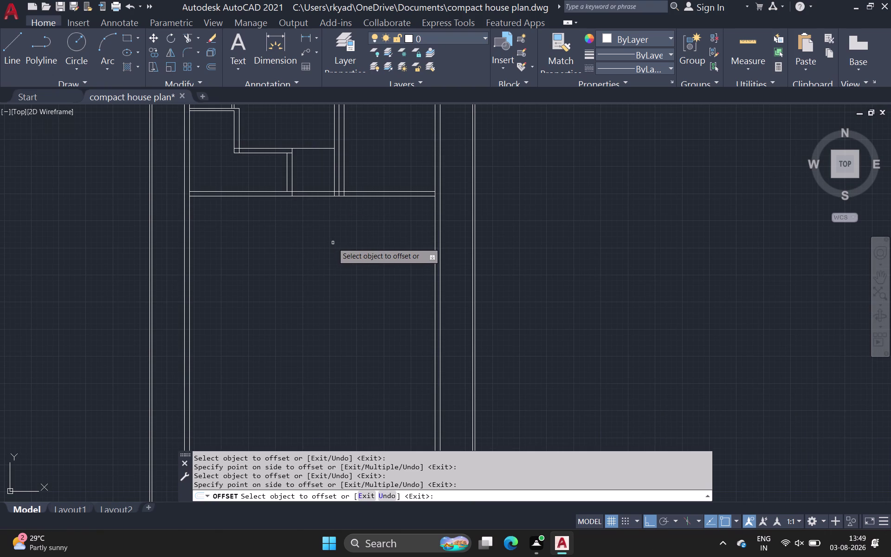
key(space)
key(space)
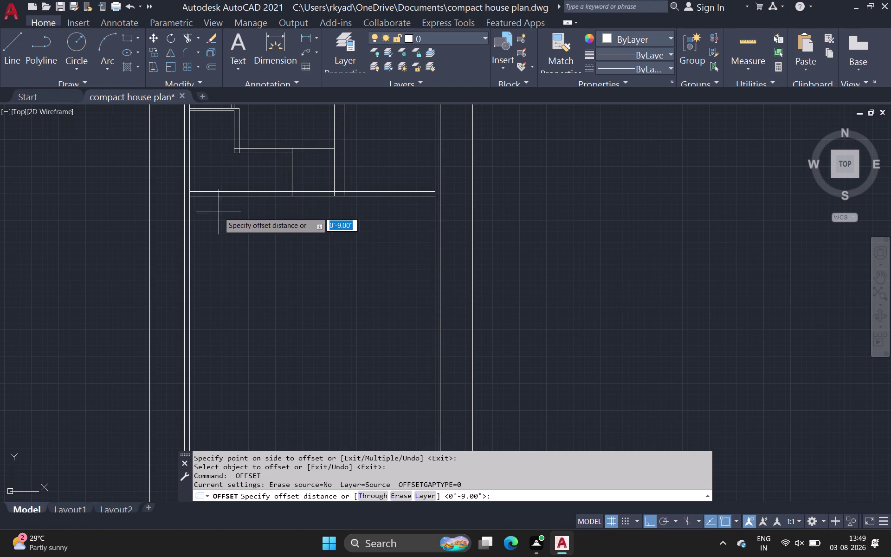
click(11, 65)
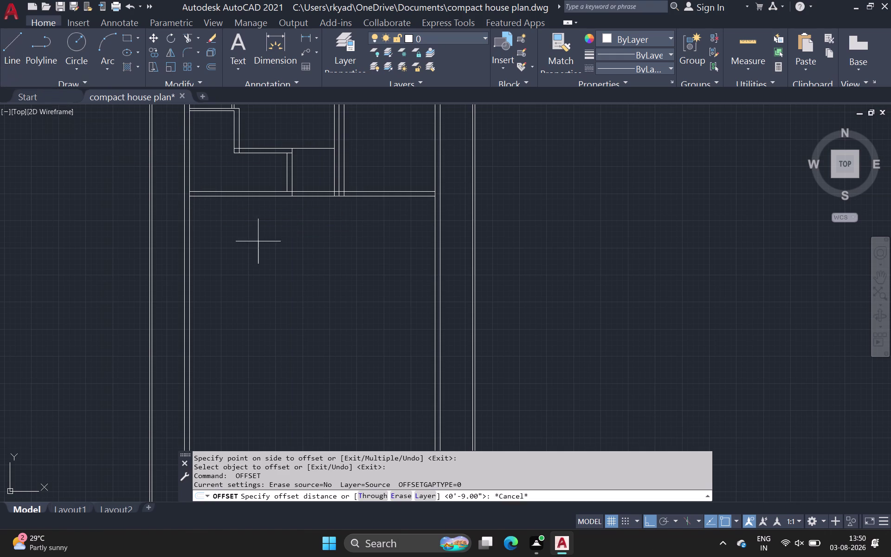
scroll(up, 3)
click(62, 140)
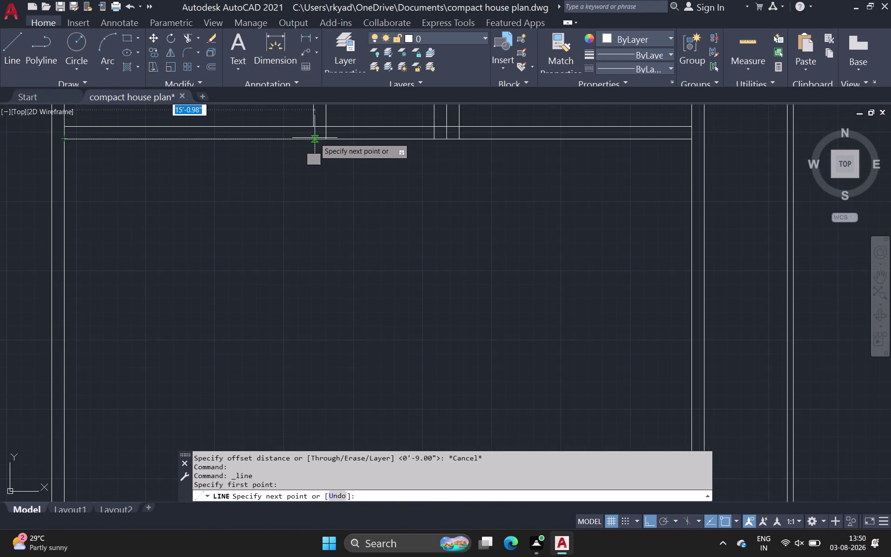
scroll(up, 3)
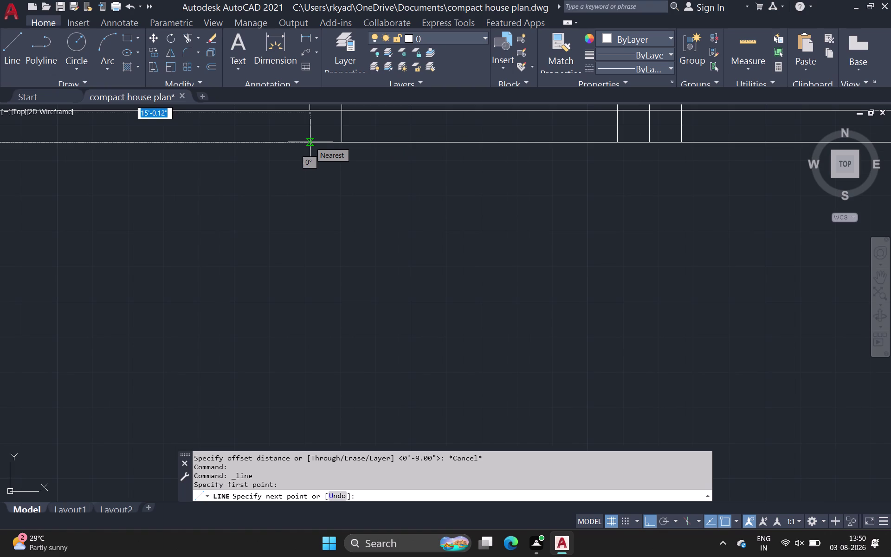
click(310, 143)
key(Escape)
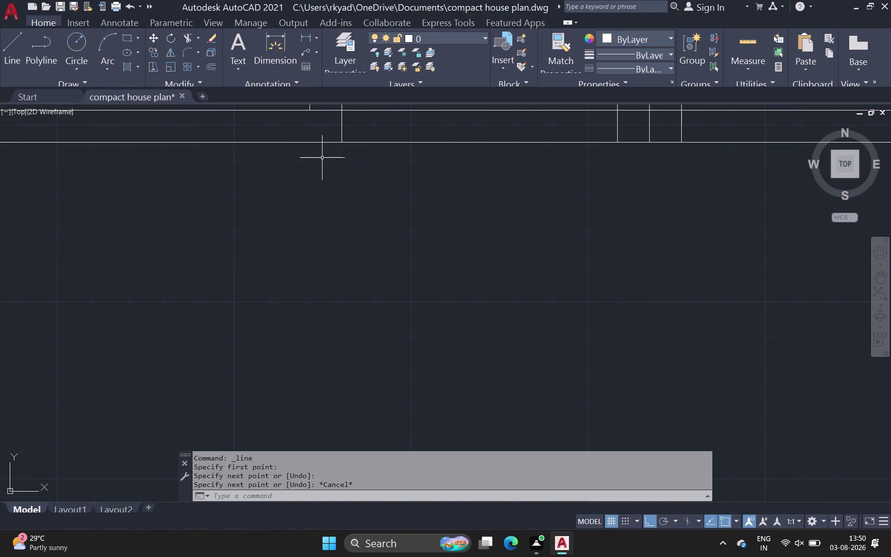
click(210, 65)
click(192, 143)
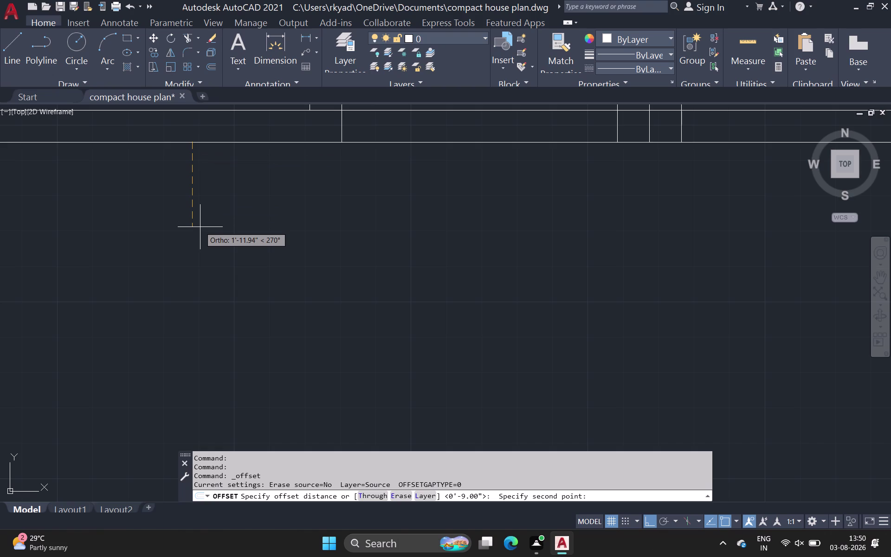
Offset the top wall line 15'3" downward to create a short wall line.
key(1)
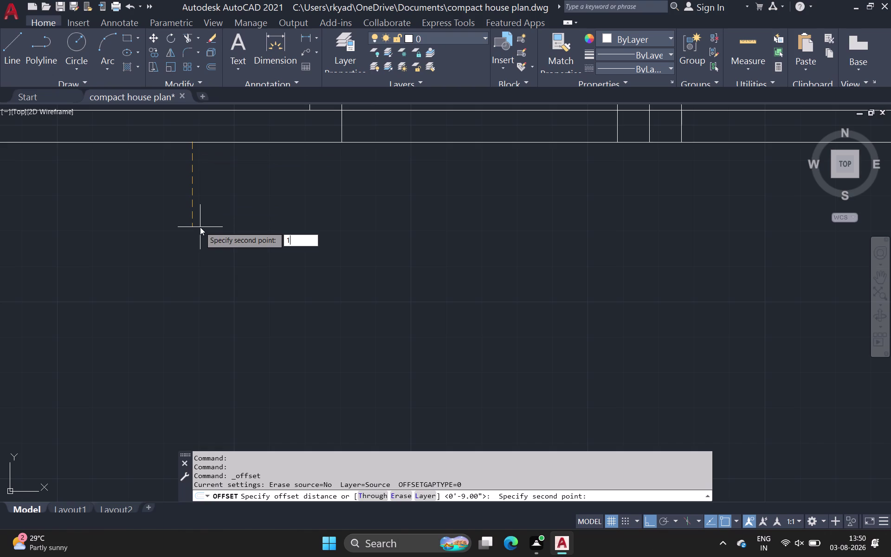
key(5)
key(apostrophe)
text(3)
key(space)
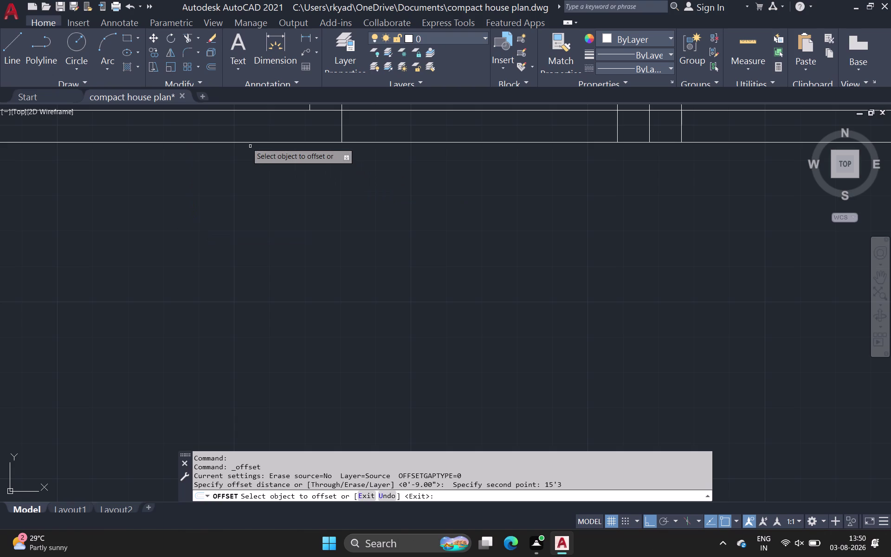
click(247, 141)
click(260, 232)
scroll(down, 3)
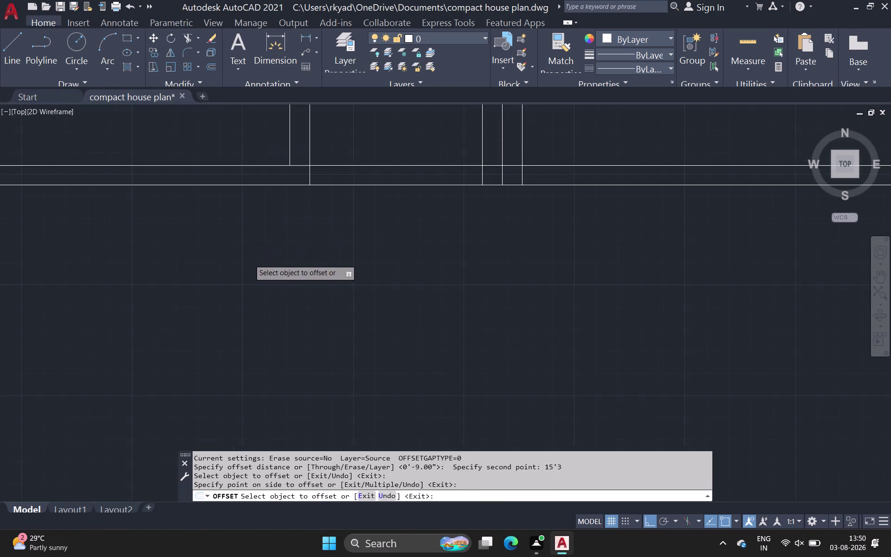
scroll(down, 3)
middle_drag(249, 260, 247, 230)
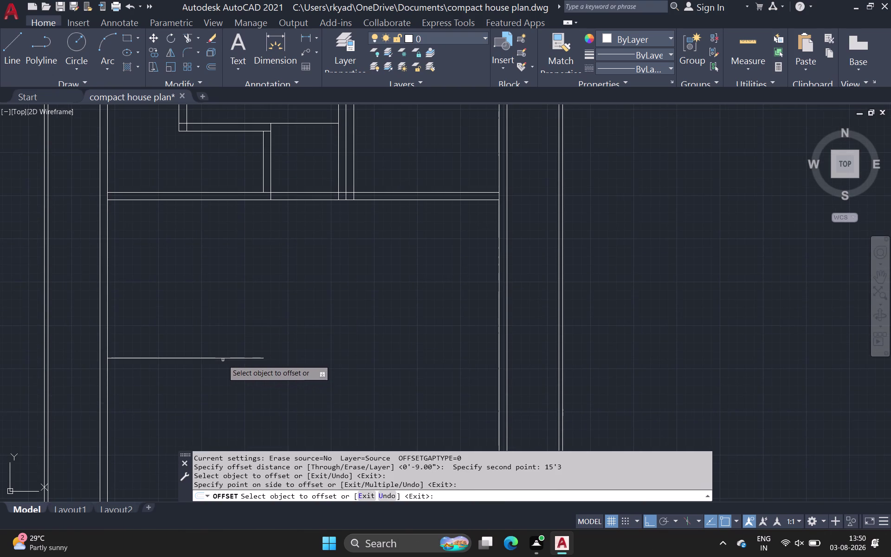
Double the new short wall line with a 4.5-inch offset below it.
key(space)
key(space)
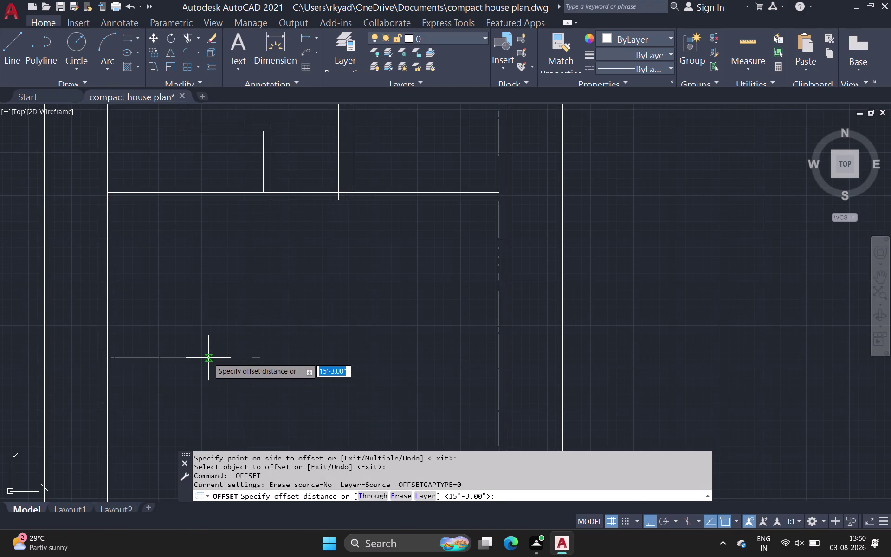
click(209, 358)
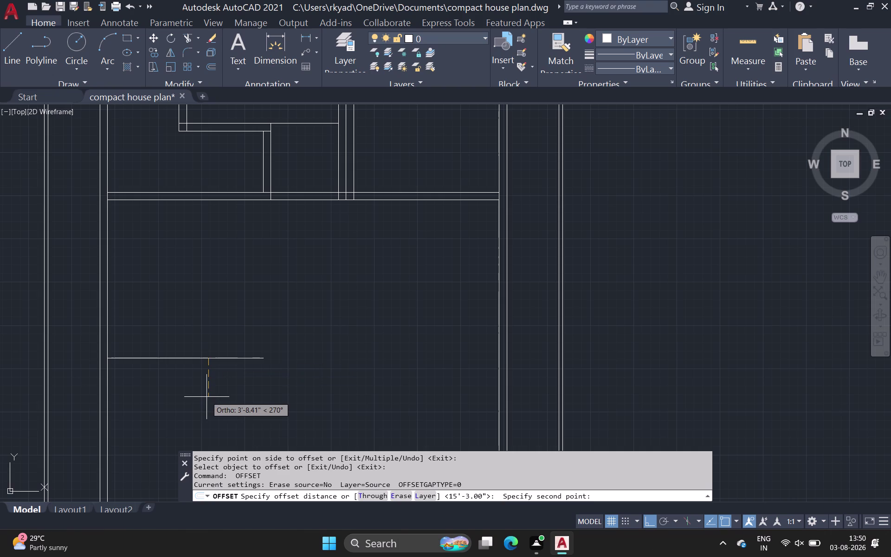
key(4)
text(.5)
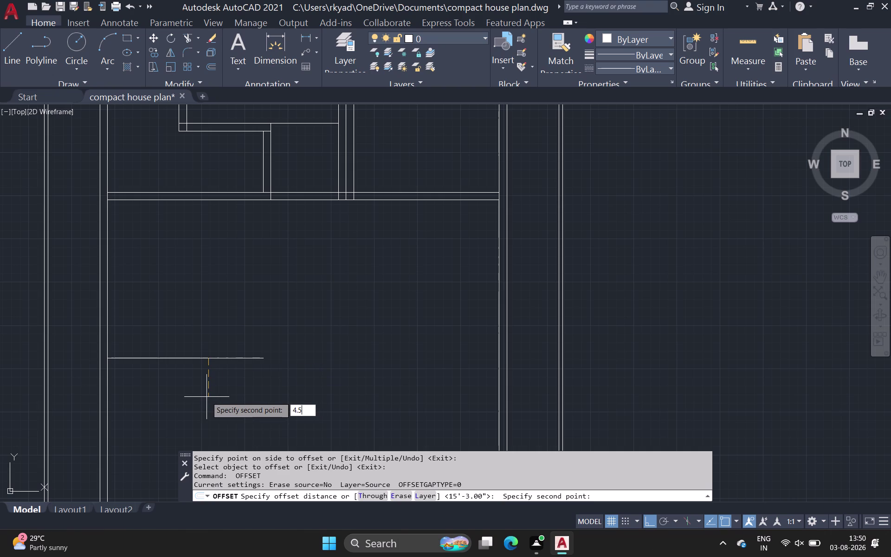
key(space)
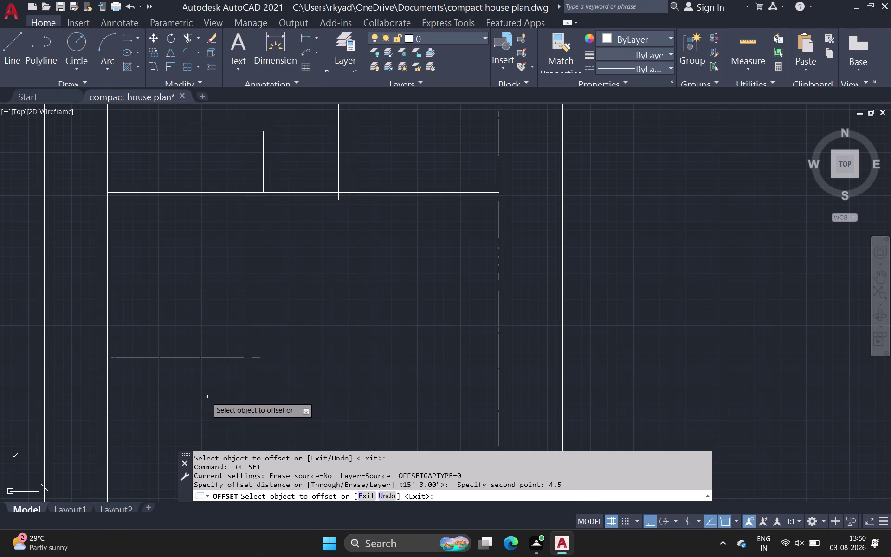
click(193, 358)
click(191, 369)
middle_drag(215, 387, 210, 374)
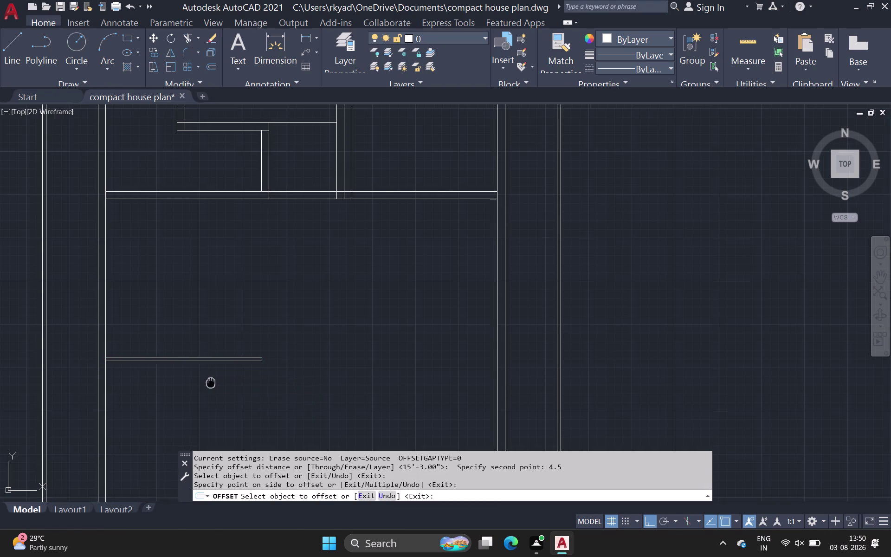
middle_drag(209, 375, 206, 337)
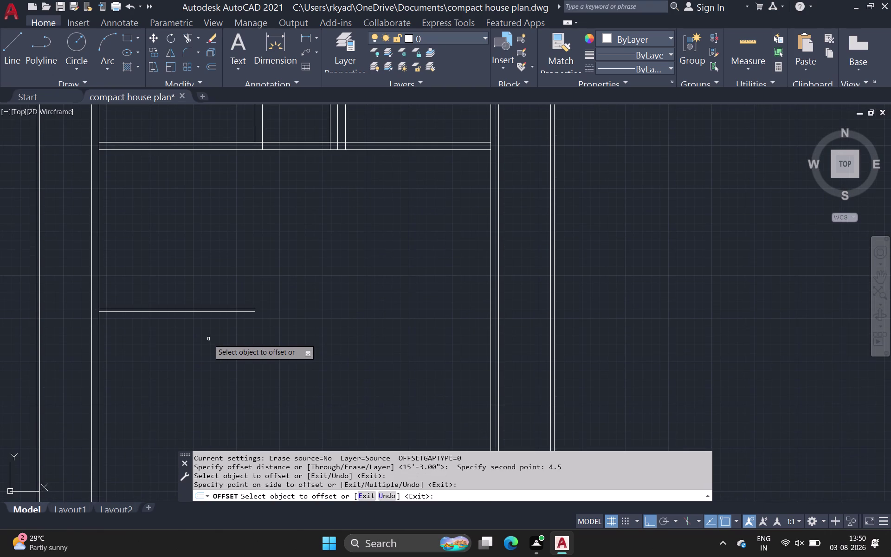
key(space)
key(space)
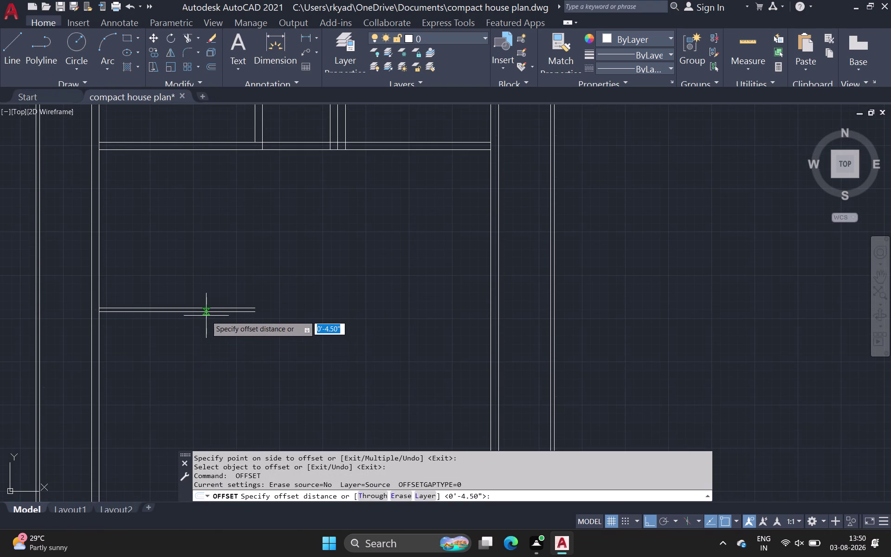
drag(206, 311, 206, 318)
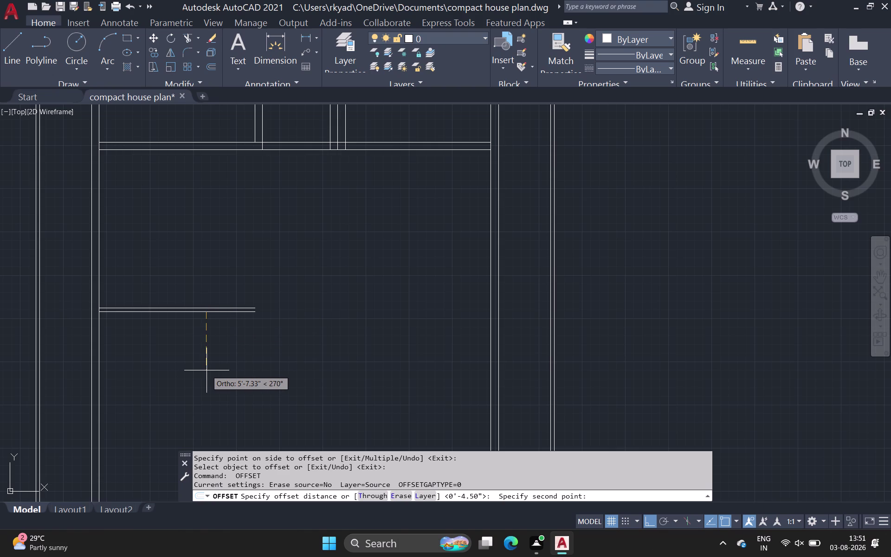
key(1)
key(0)
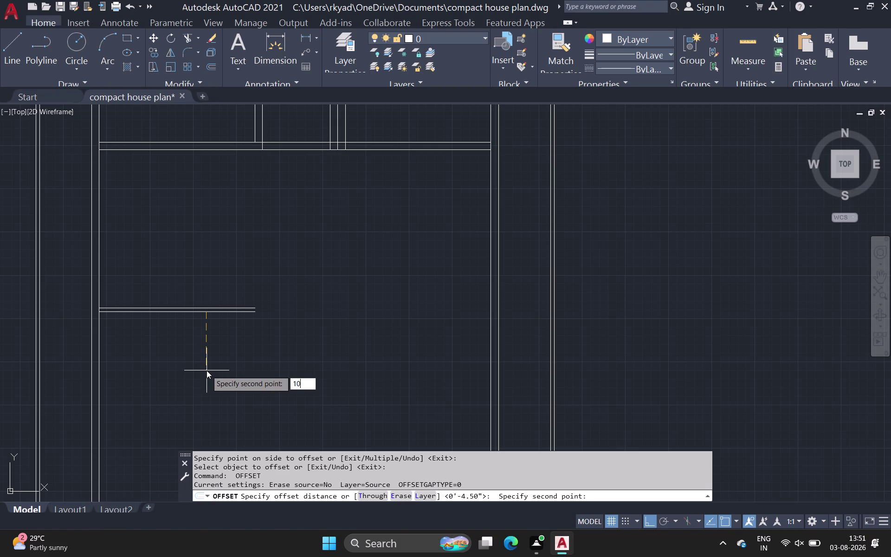
key(period)
key(5)
key(shift+quotedbl)
key(Return)
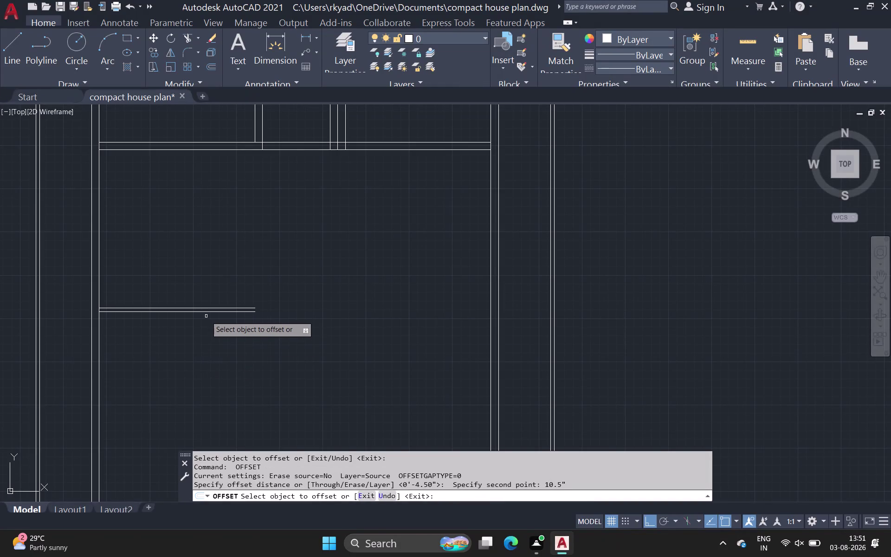
click(208, 312)
click(215, 339)
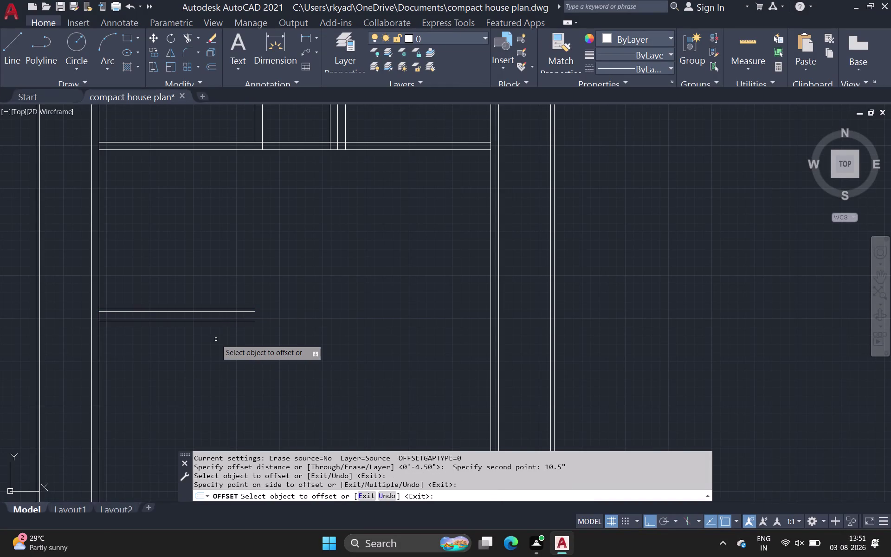
key(Escape)
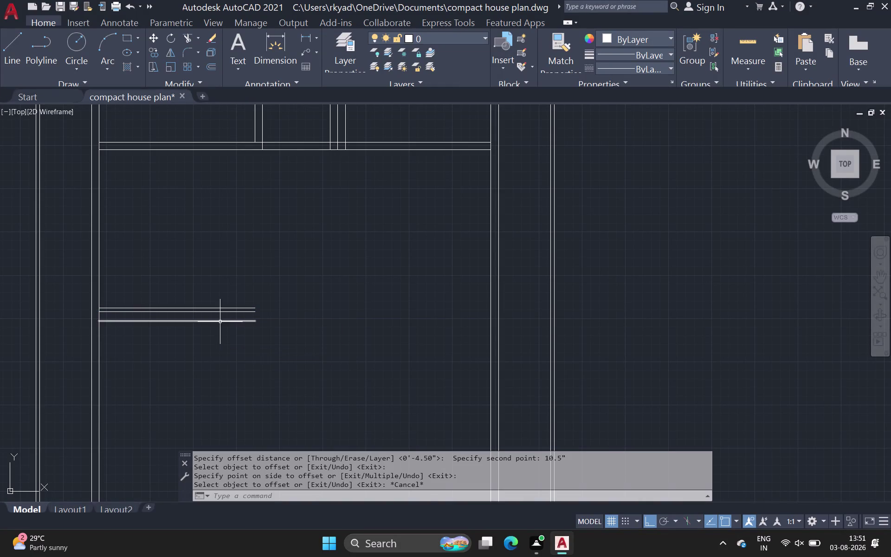
click(220, 319)
key(Escape)
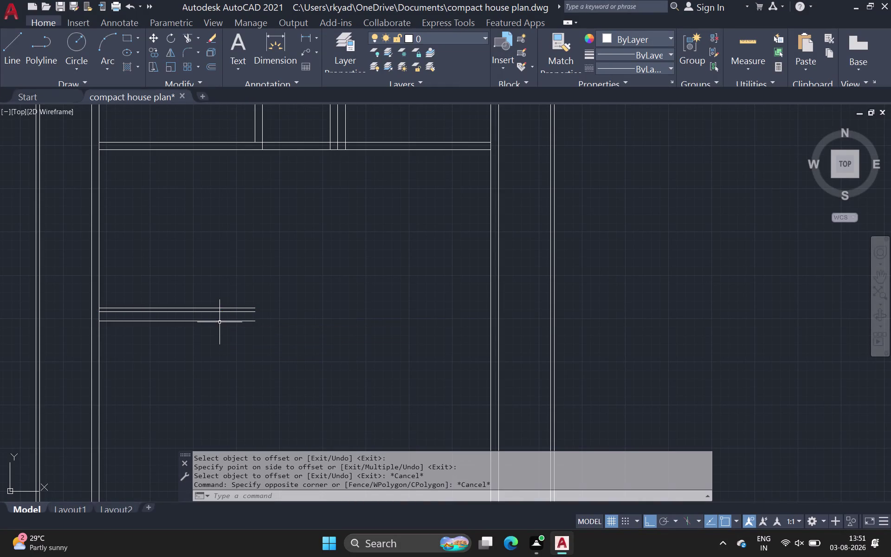
click(220, 322)
key(Delete)
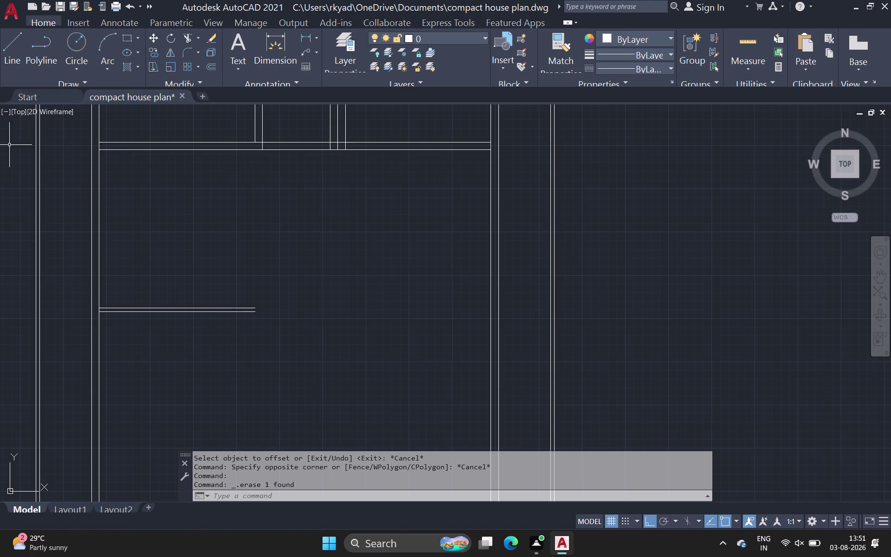
click(12, 44)
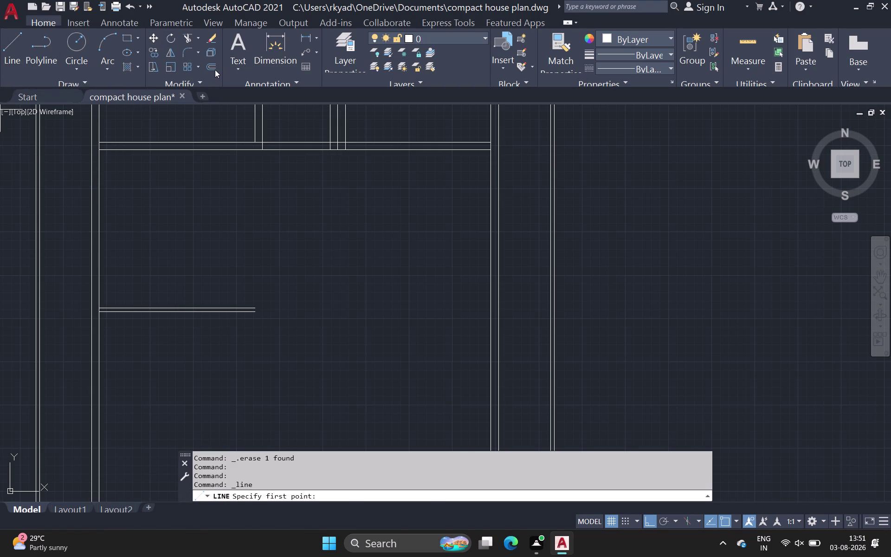
click(215, 64)
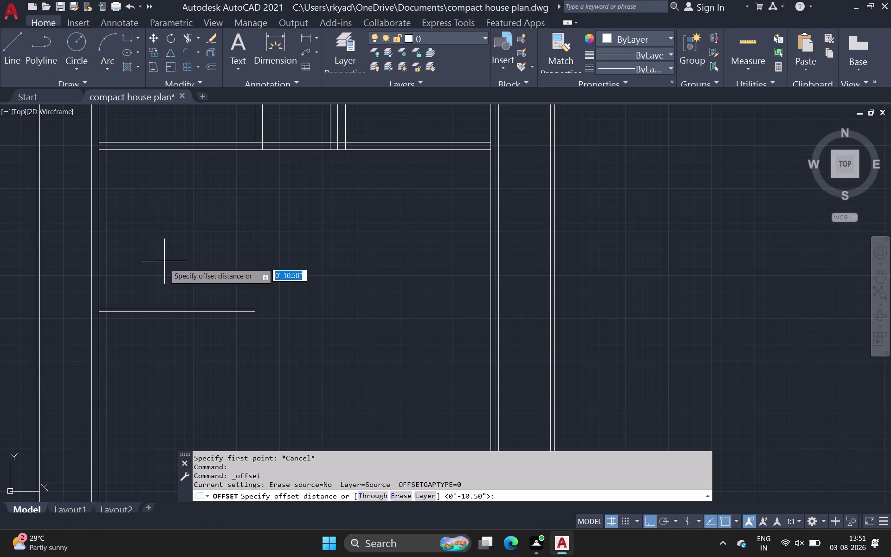
Offset the short wall's lower line 10'6" downward.
scroll(up, 3)
click(179, 315)
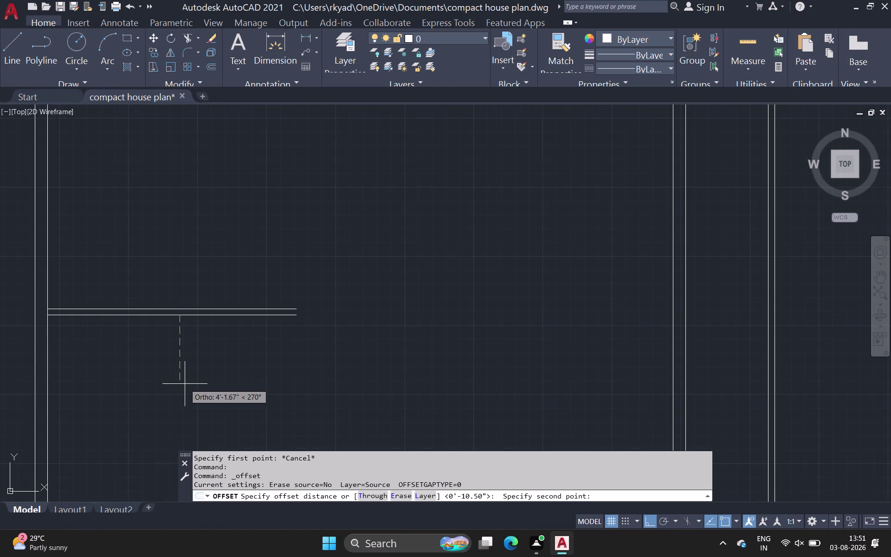
text(10)
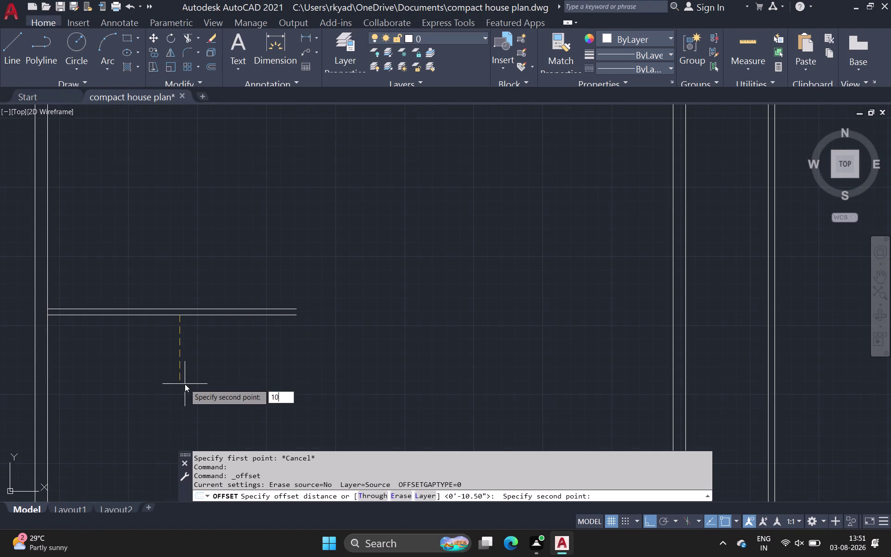
key(period)
key(5)
key(apostrophe)
key(Return)
click(205, 314)
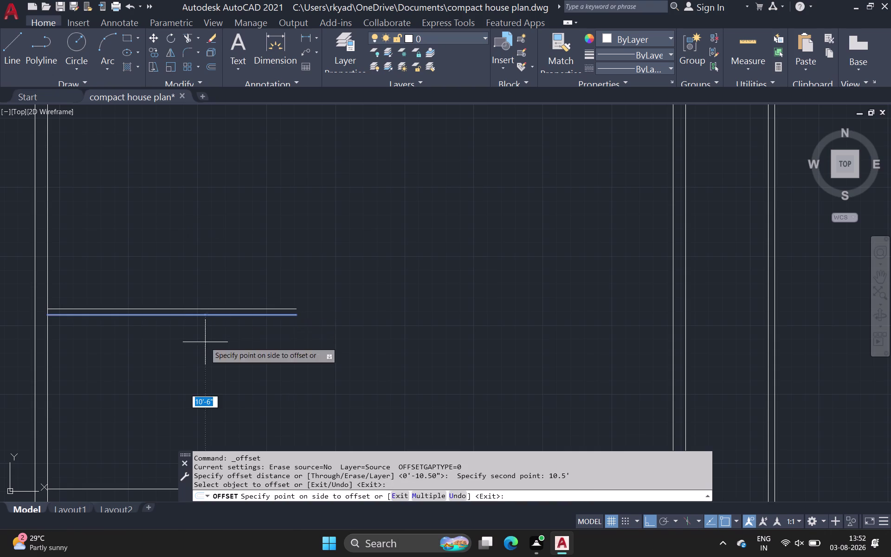
click(204, 380)
key(space)
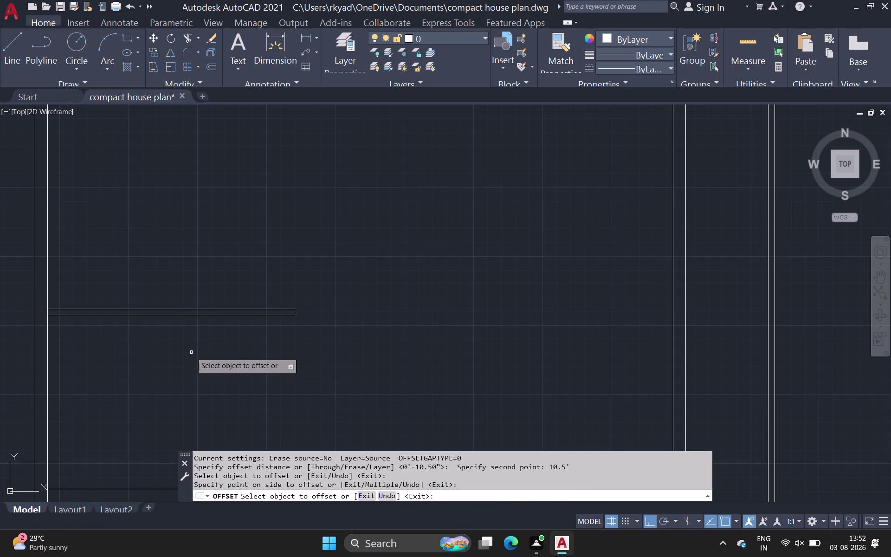
Begin an offset from the new line and abandon the mistaken '4,' distance entry.
key(space)
middle_drag(179, 365, 201, 290)
scroll(down, 3)
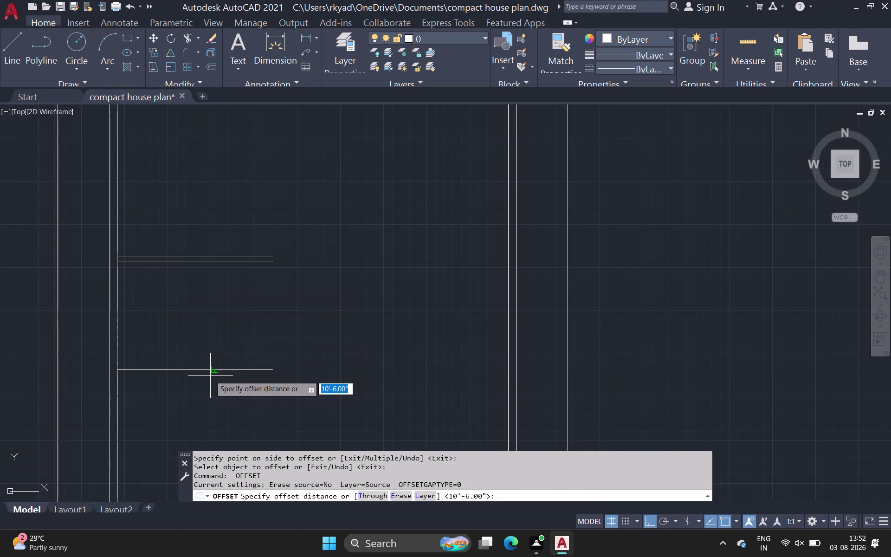
drag(209, 370, 209, 374)
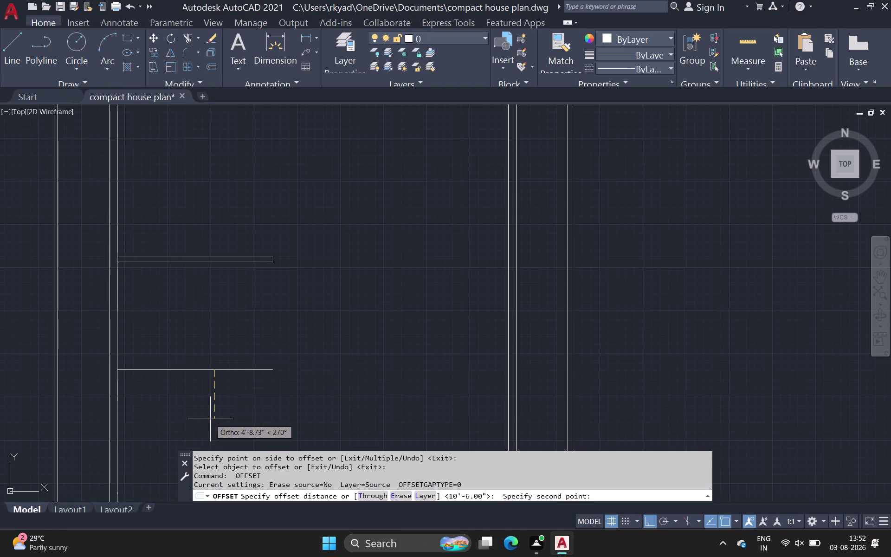
text(4,)
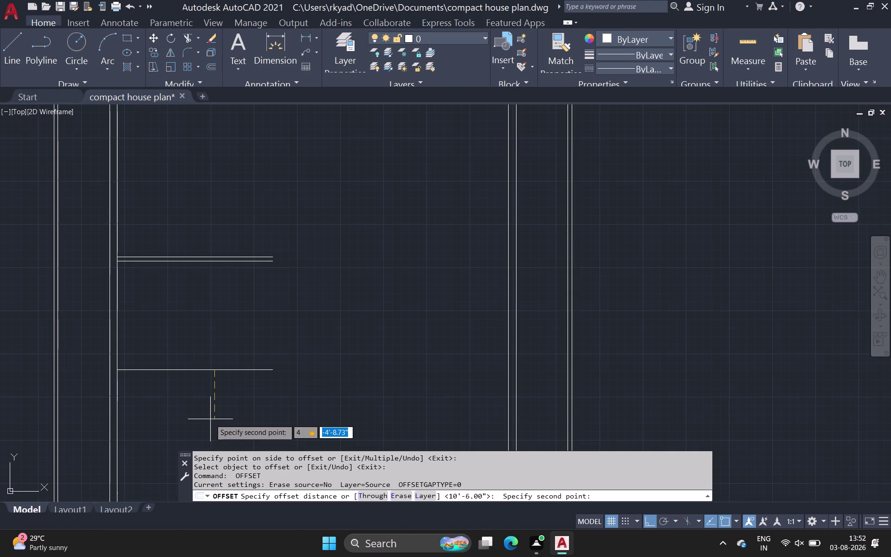
key(Escape)
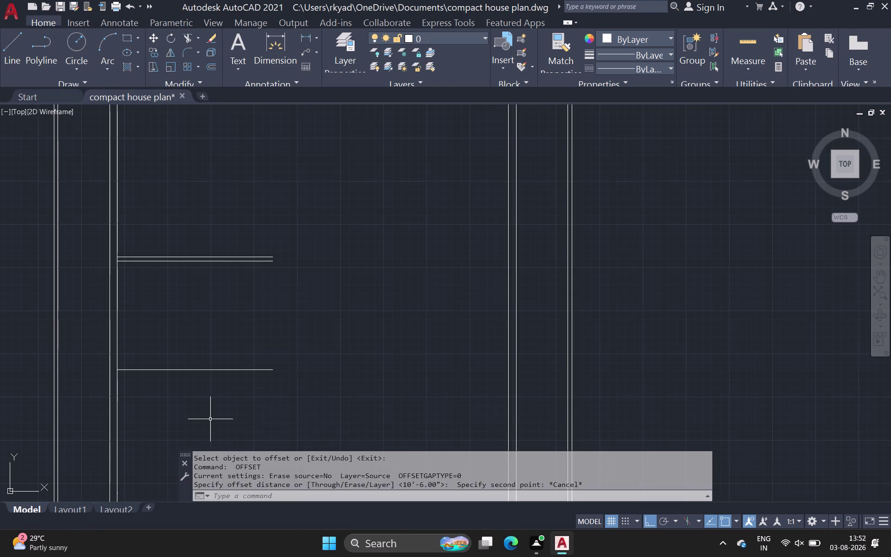
Offset the new line by 4.5 inches, forming the second double-line wall.
key(o)
key(space)
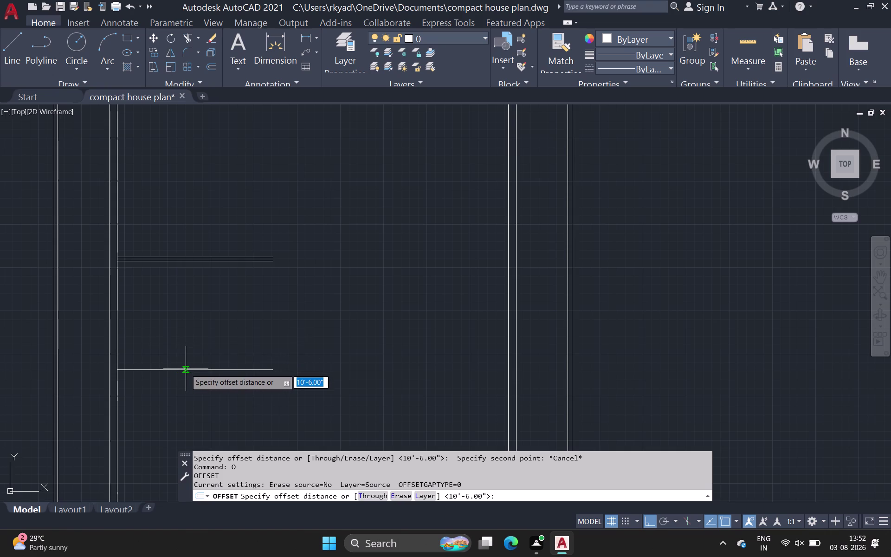
drag(186, 370, 191, 376)
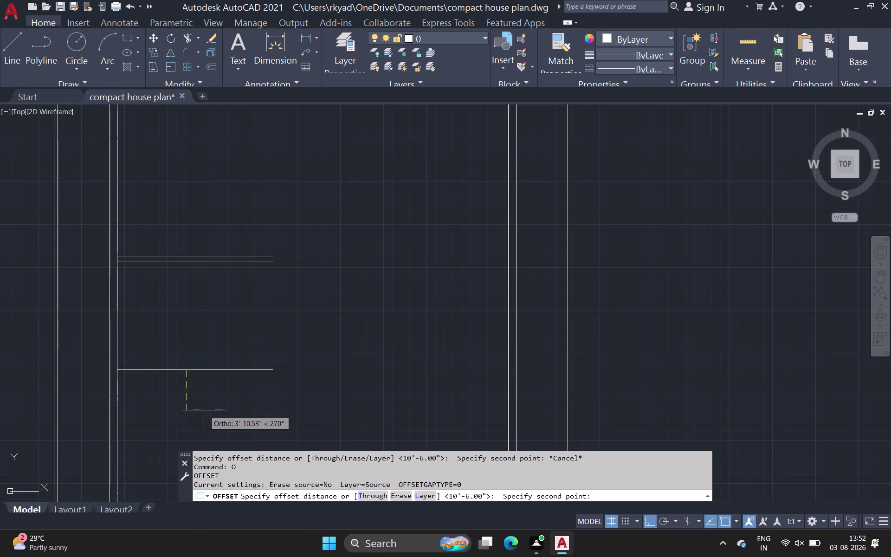
key(4)
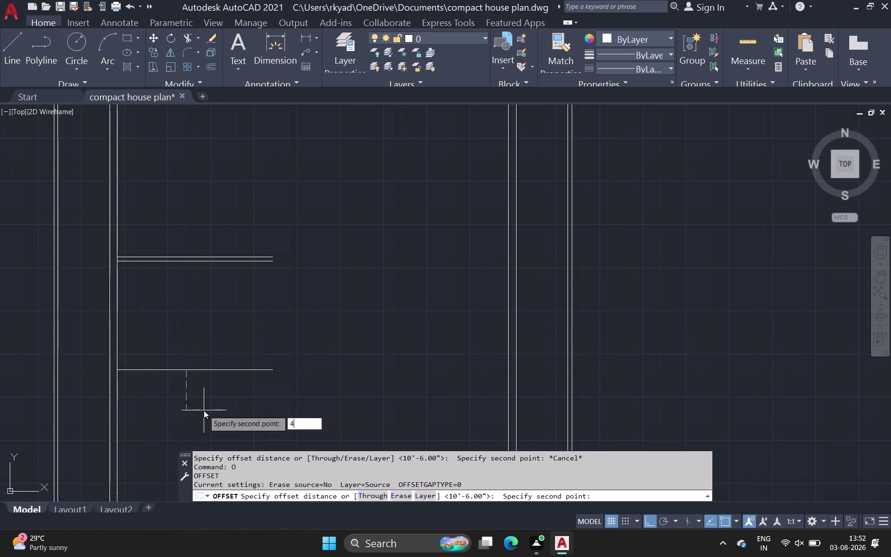
text(.6)
key(BackSpace)
key(5)
key(space)
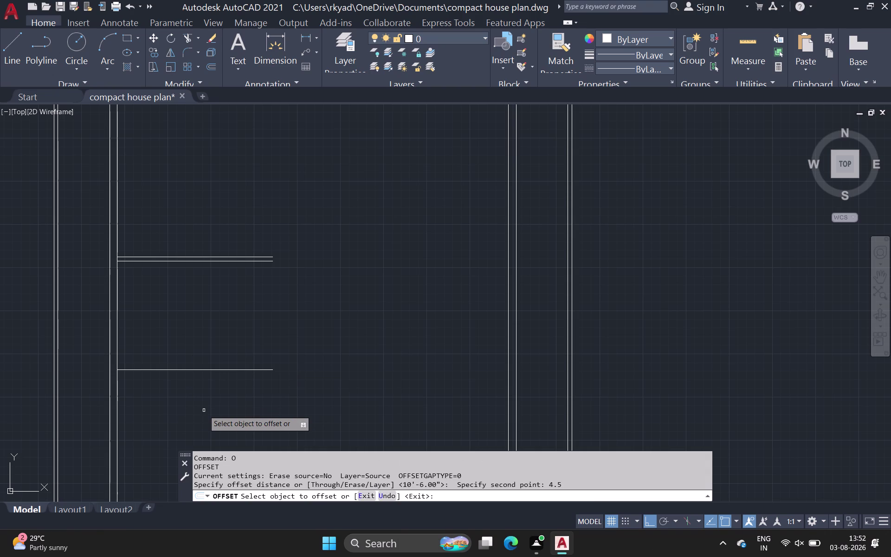
click(211, 369)
click(213, 387)
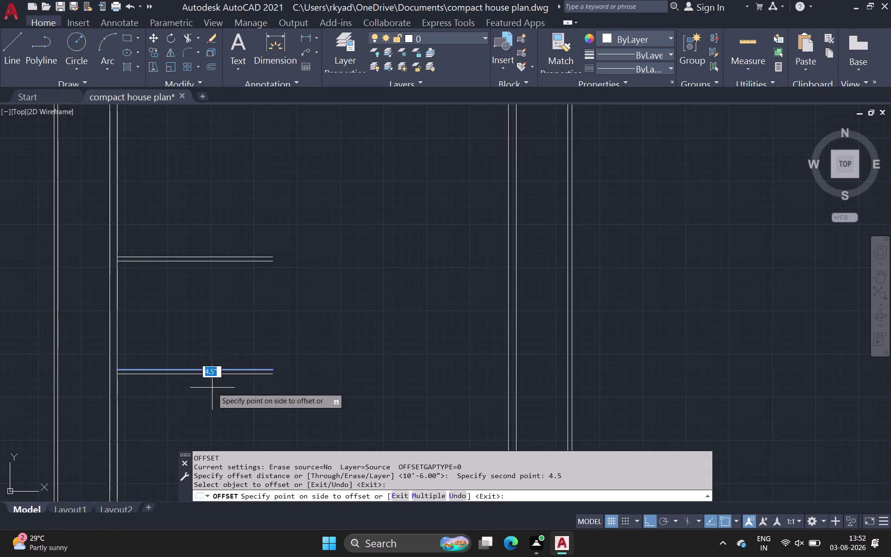
scroll(down, 3)
middle_drag(266, 296, 262, 257)
scroll(down, 3)
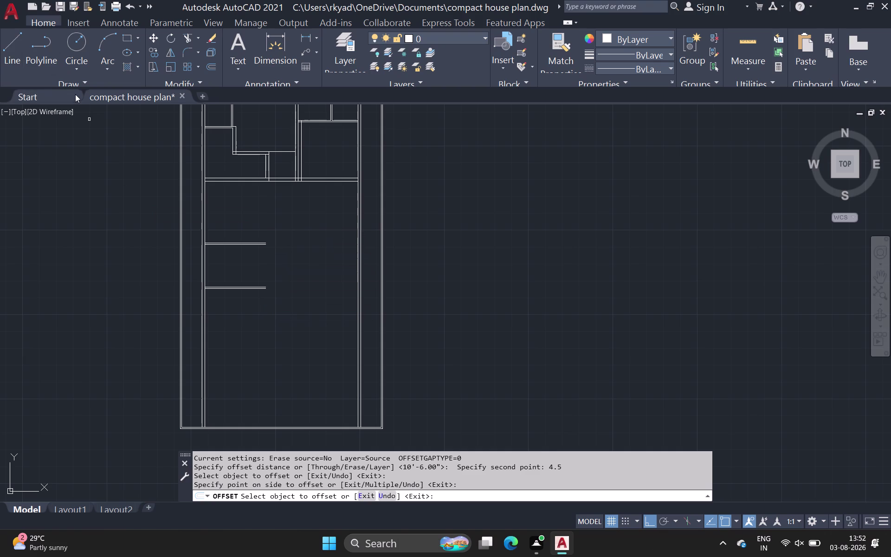
Draw an initial line from the wall end, then cancel it.
click(13, 50)
scroll(up, 3)
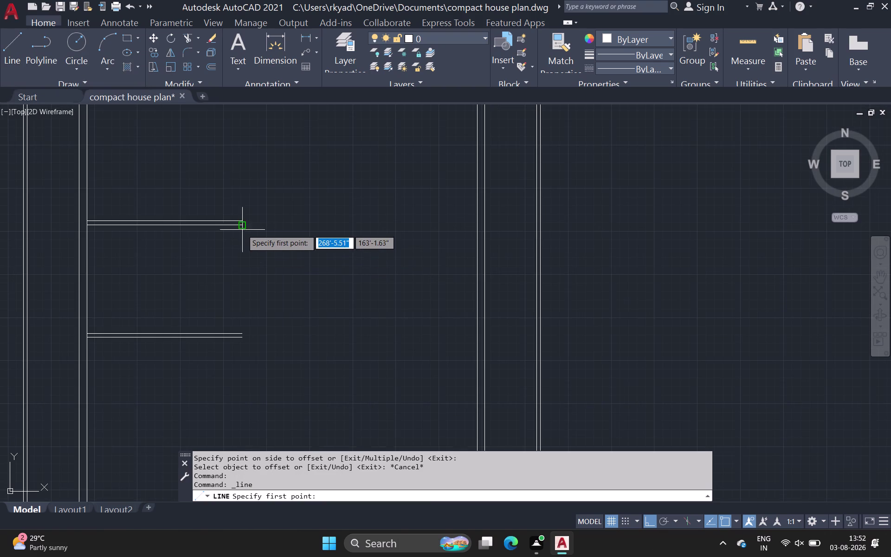
scroll(up, 3)
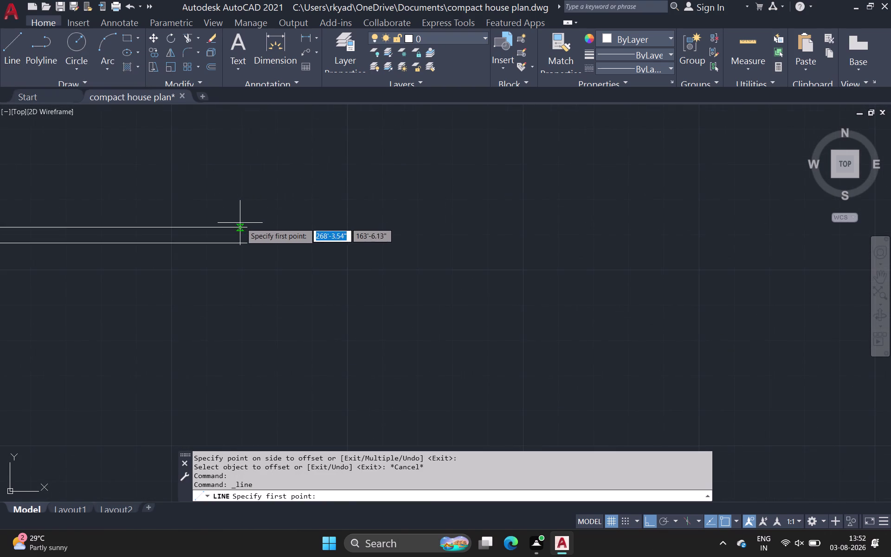
click(245, 225)
scroll(down, 3)
middle_drag(250, 289, 257, 200)
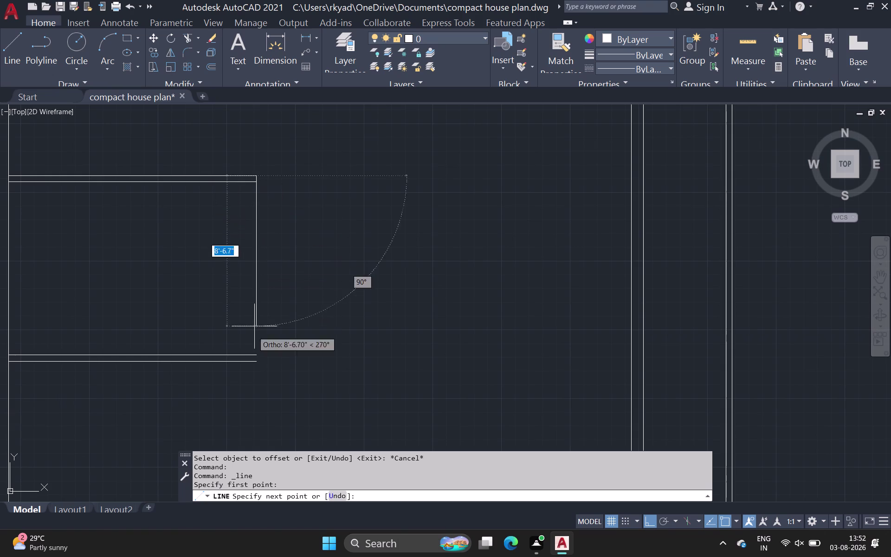
click(255, 366)
key(Escape)
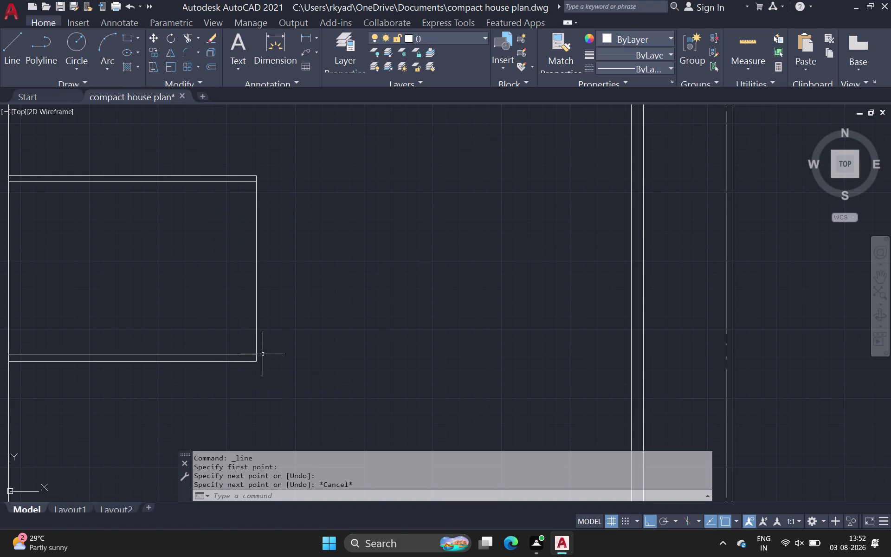
Restart the line command and zoom in on the small lower room's corner.
key(space)
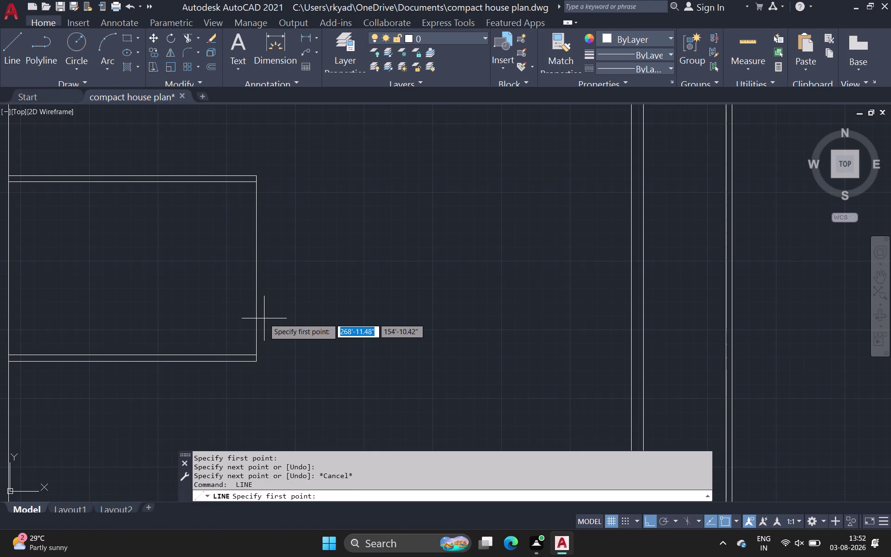
click(17, 39)
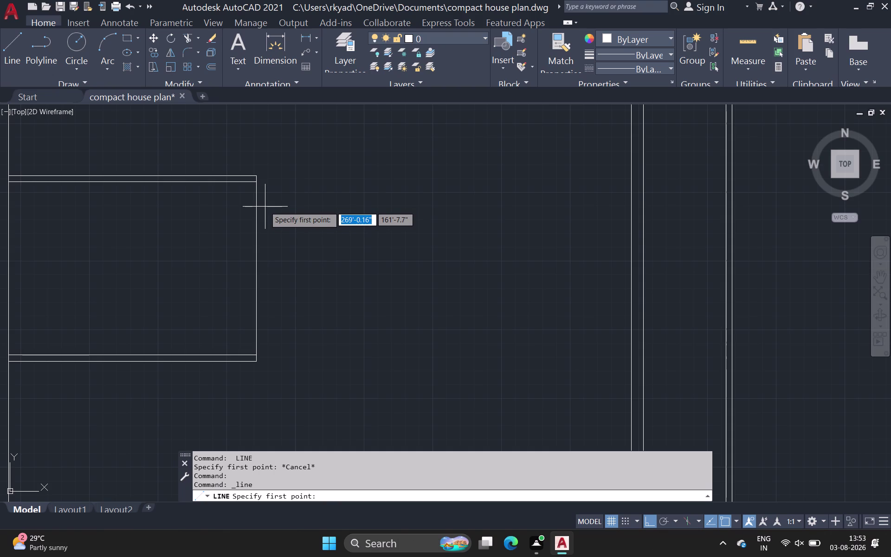
scroll(down, 3)
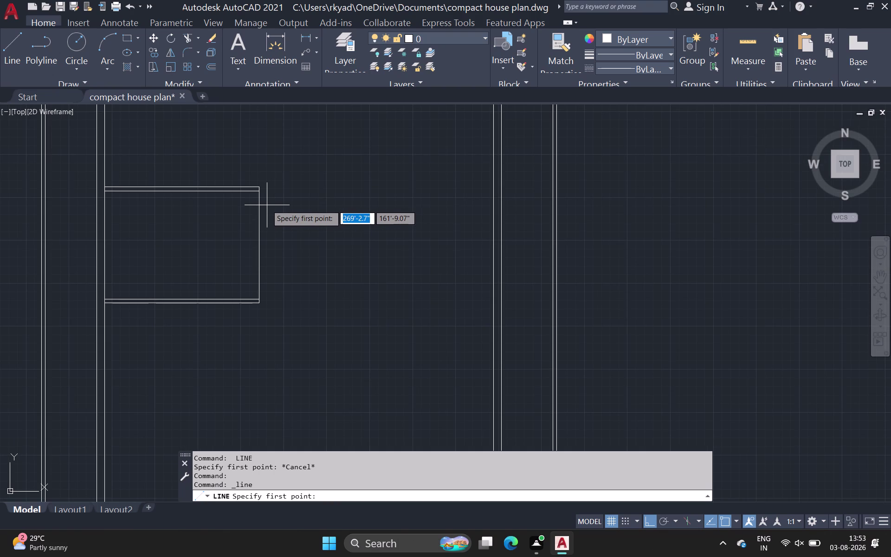
scroll(down, 3)
middle_drag(310, 199, 291, 225)
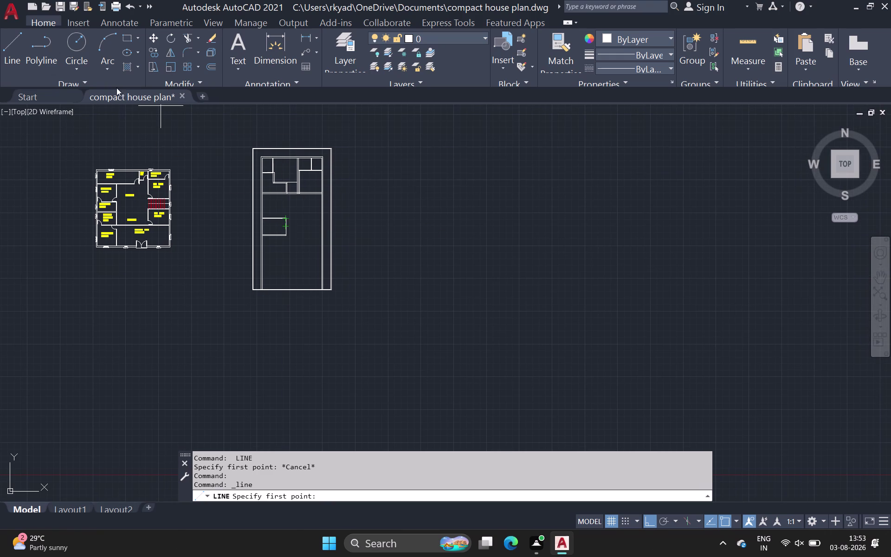
click(0, 51)
scroll(up, 3)
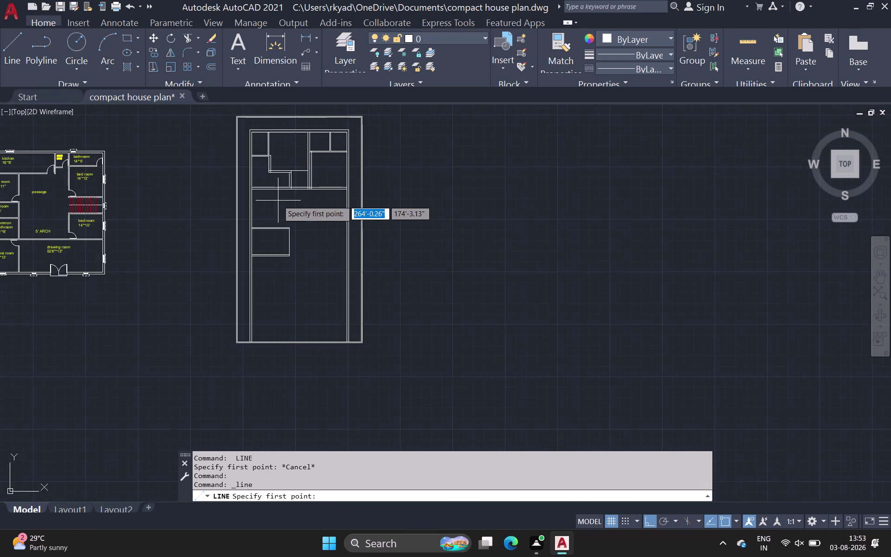
scroll(up, 3)
scroll(up, 3)
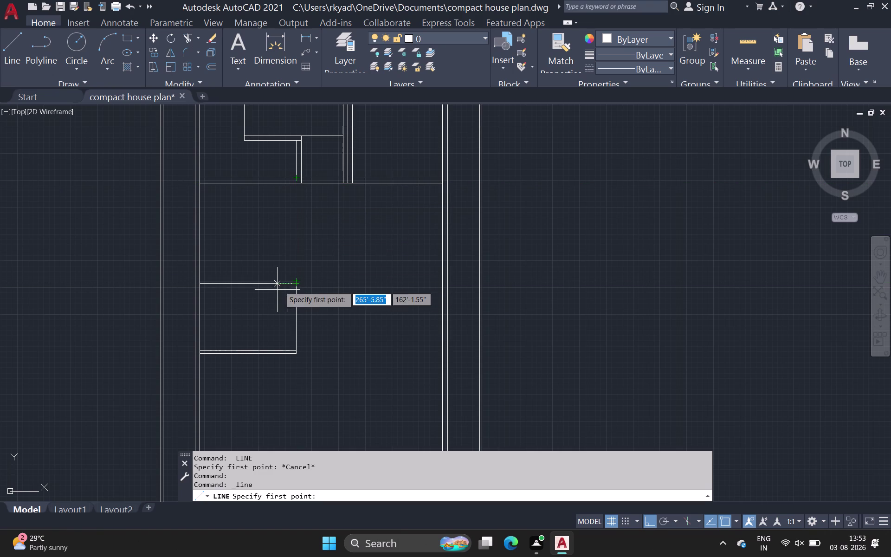
scroll(up, 3)
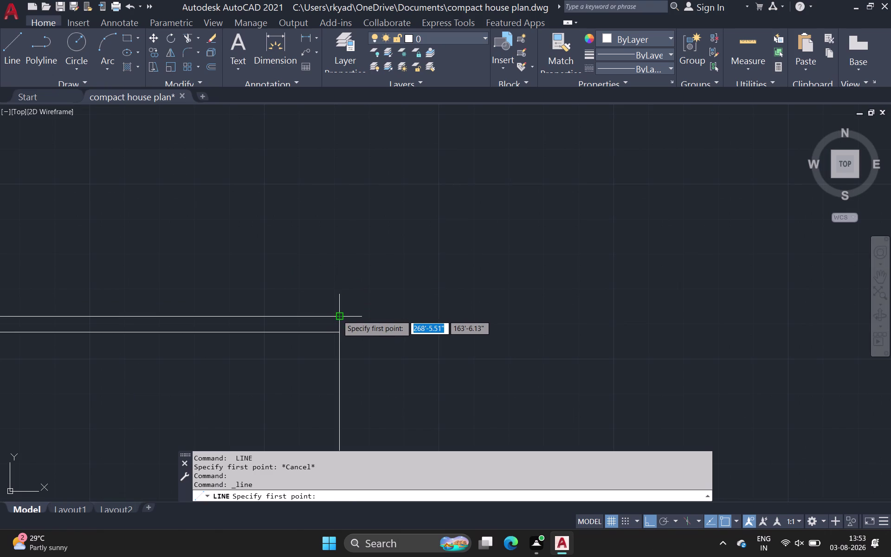
Draw a vertical line from the lower room's corner up to the horizontal wall.
drag(338, 315, 338, 308)
scroll(down, 3)
middle_drag(331, 190, 287, 350)
scroll(down, 3)
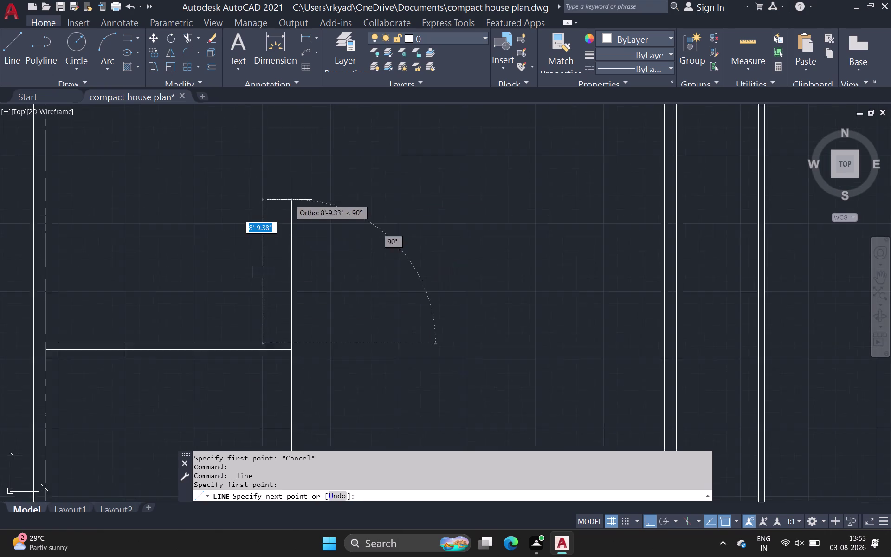
scroll(up, 3)
click(289, 167)
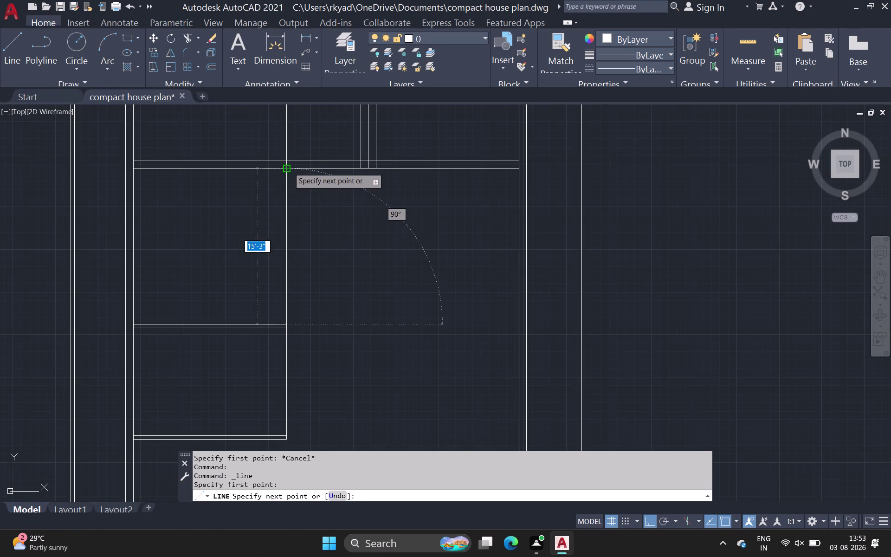
key(space)
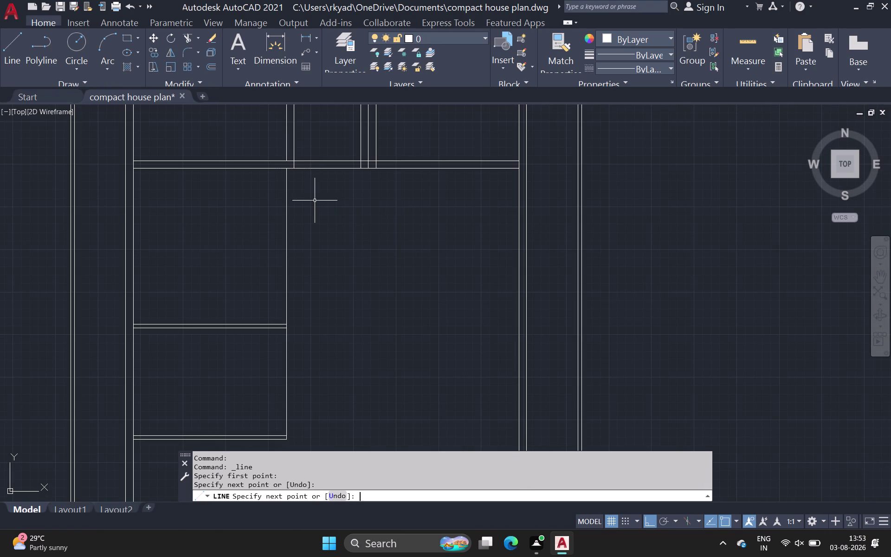
click(211, 66)
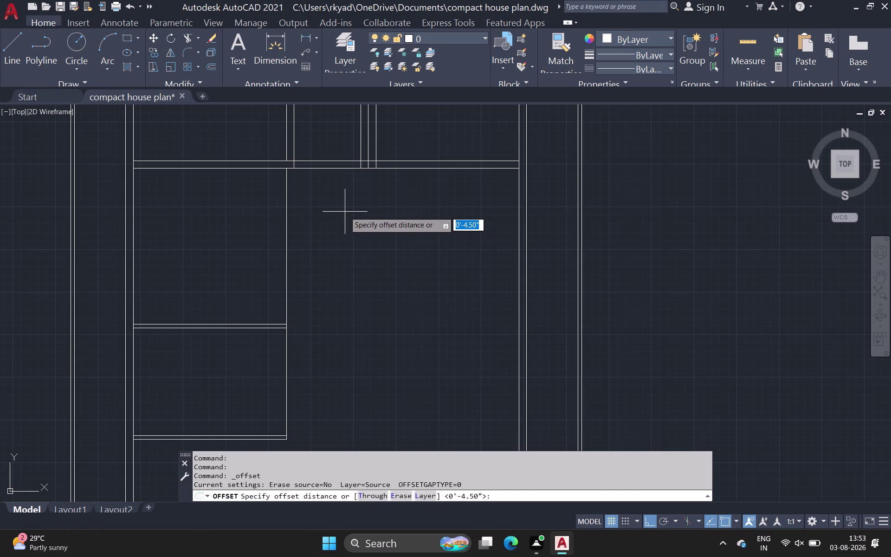
Offset the new vertical wall line 9 inches to its right.
scroll(down, 3)
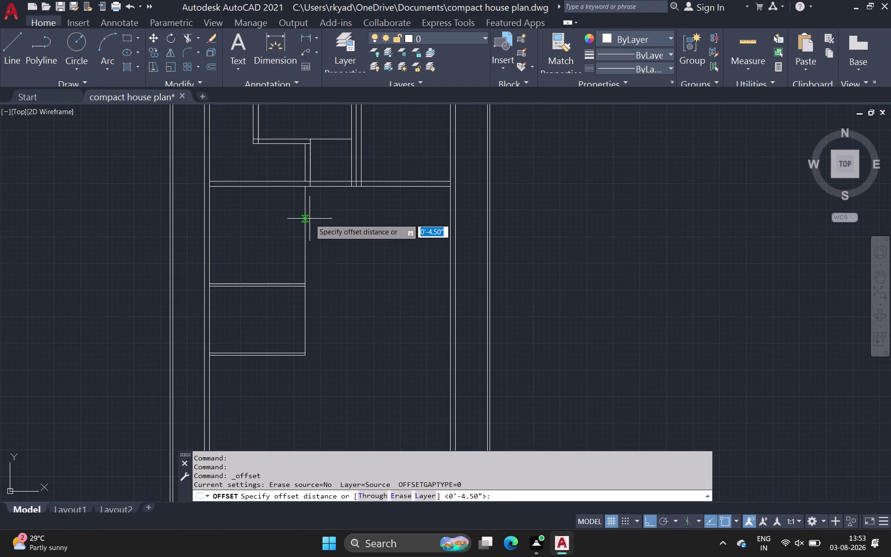
click(305, 220)
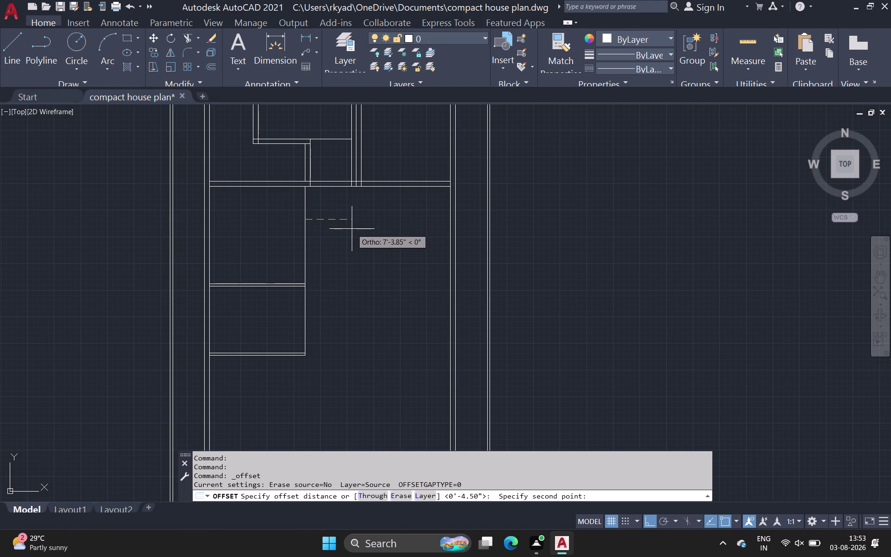
text(9)
key(space)
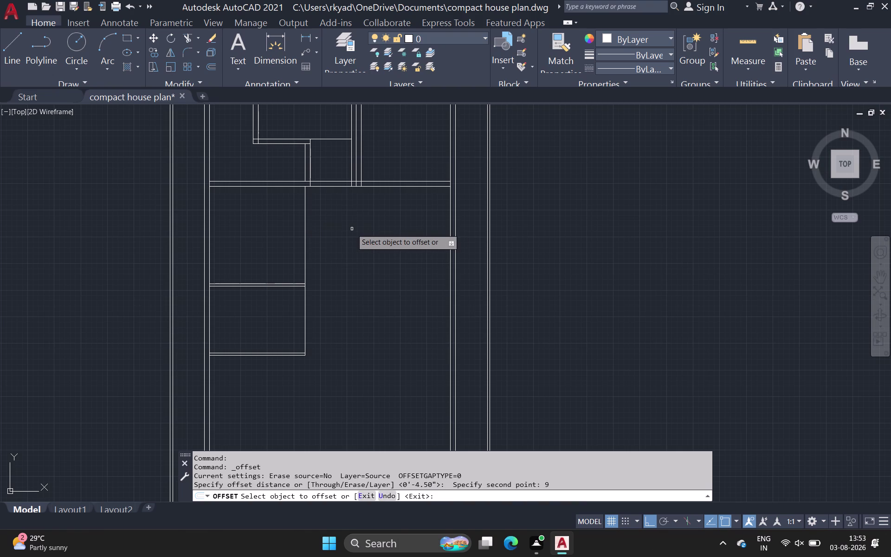
click(307, 226)
click(321, 226)
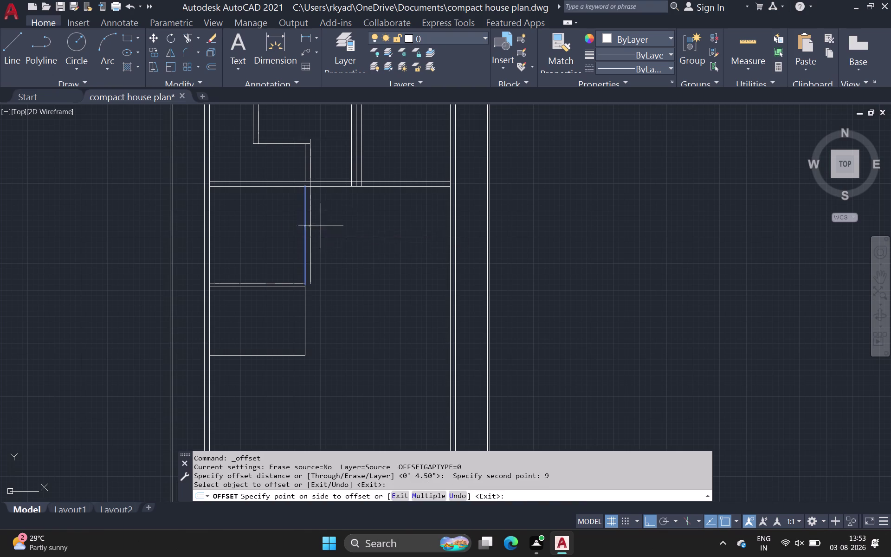
click(304, 314)
click(311, 311)
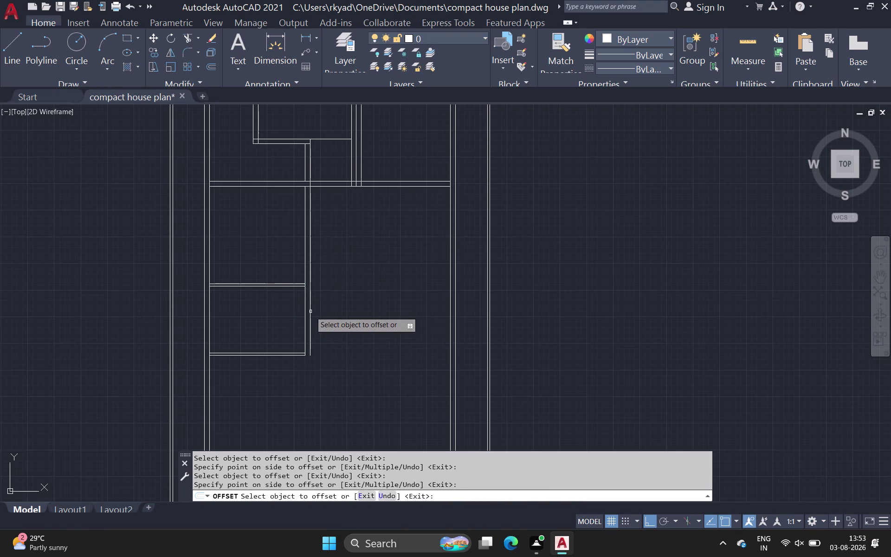
scroll(down, 3)
middle_drag(343, 306, 325, 266)
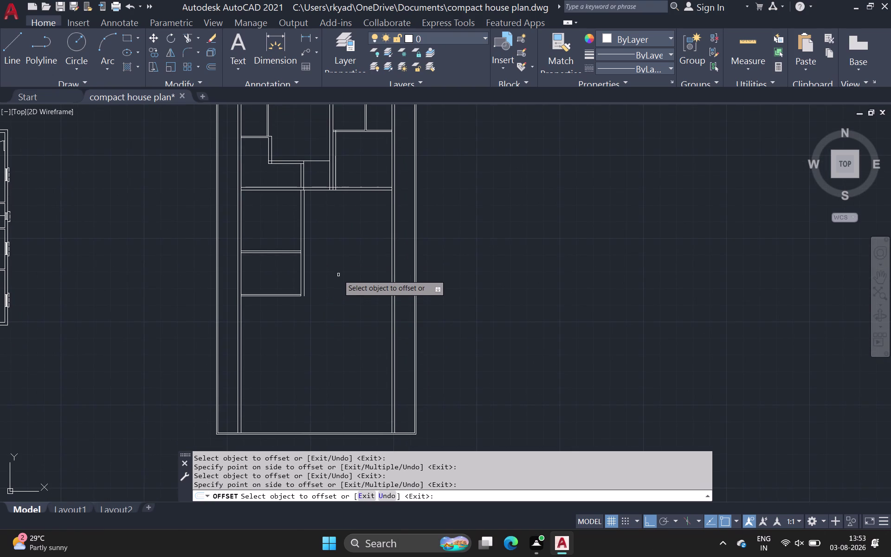
scroll(down, 3)
middle_drag(339, 272, 297, 260)
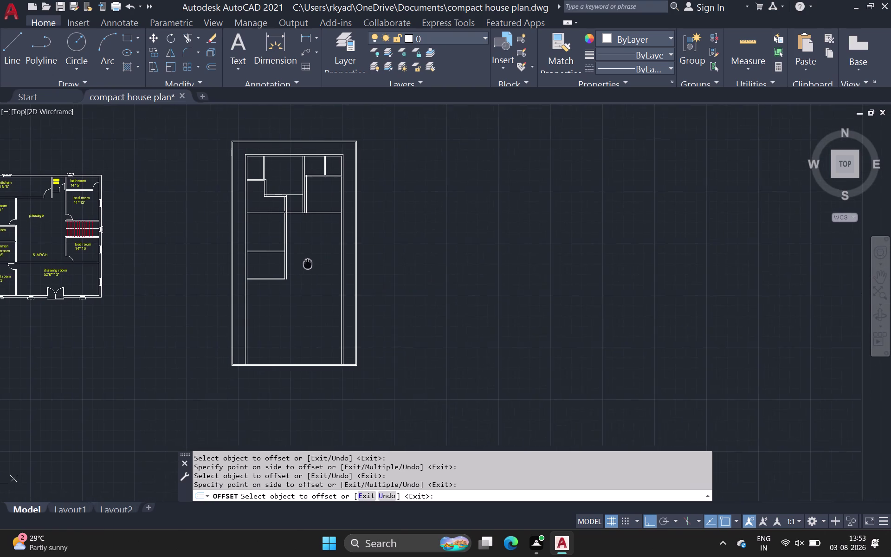
middle_drag(297, 260, 296, 260)
key(space)
key(space)
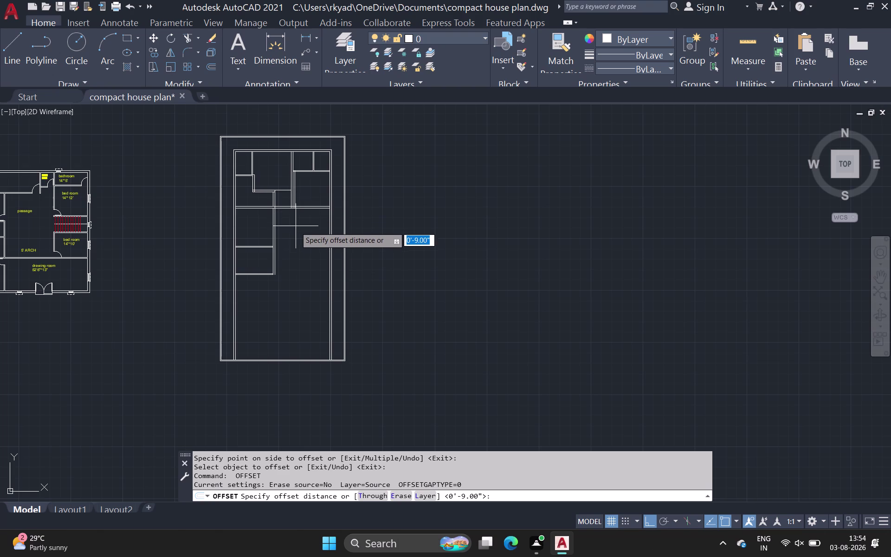
Draw a horizontal line from the vertical wall's lower end to the inner right wall.
scroll(up, 3)
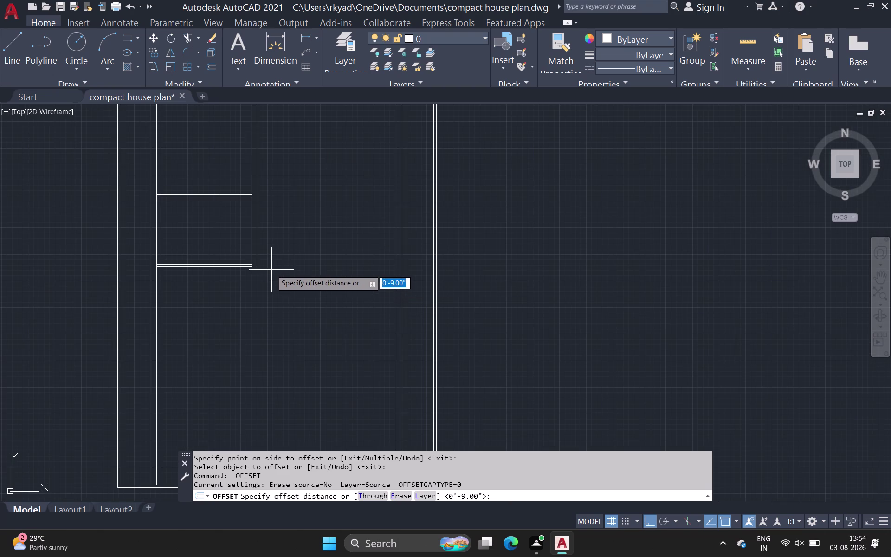
scroll(down, 3)
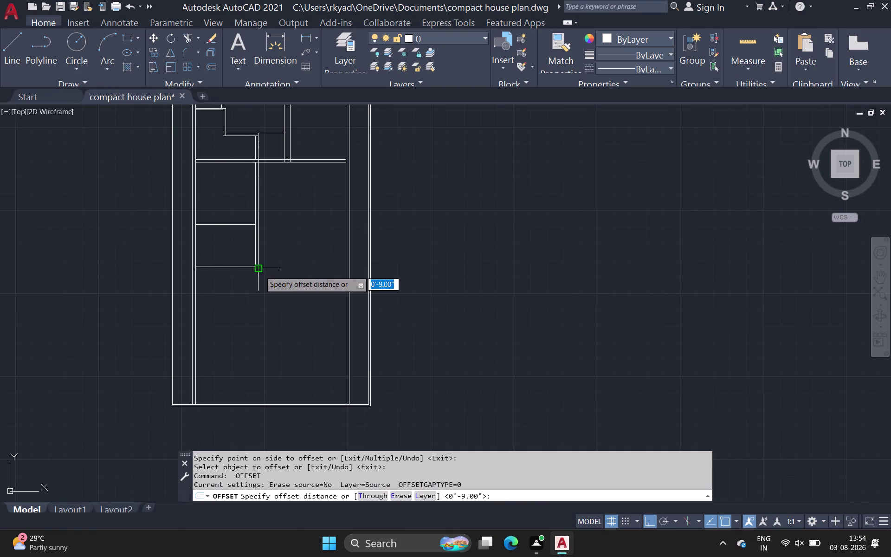
click(13, 54)
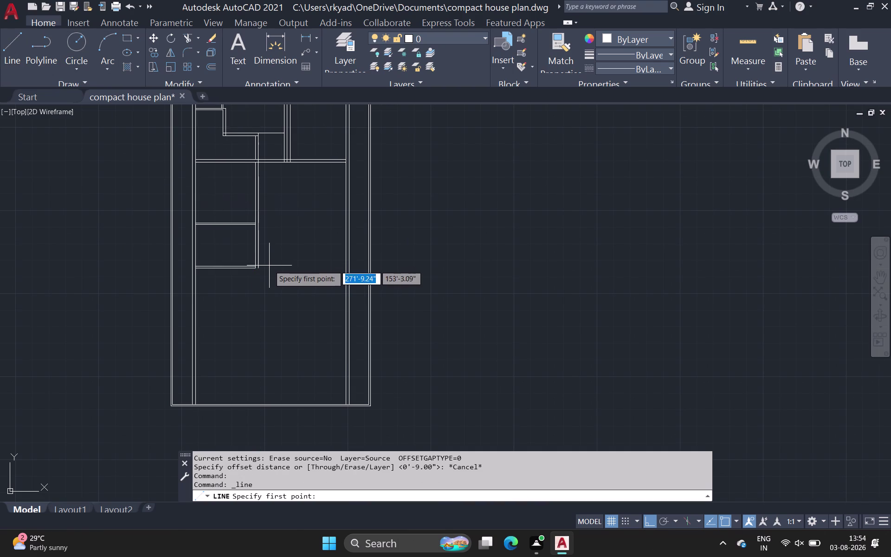
scroll(up, 3)
scroll(up, 3)
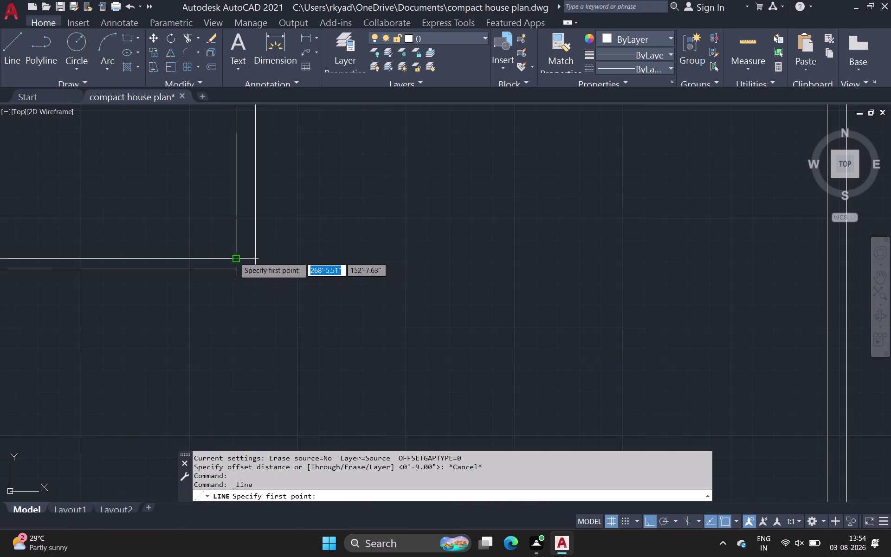
click(256, 257)
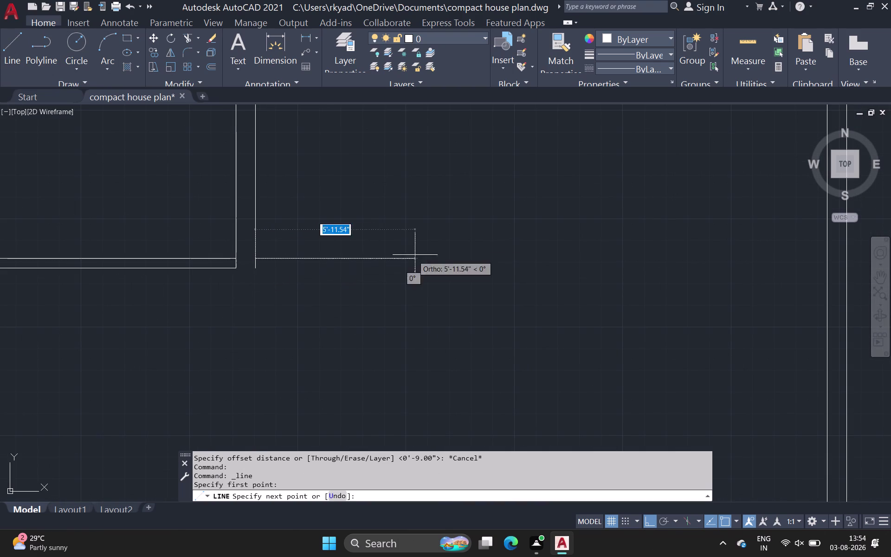
scroll(down, 3)
middle_drag(690, 243, 438, 225)
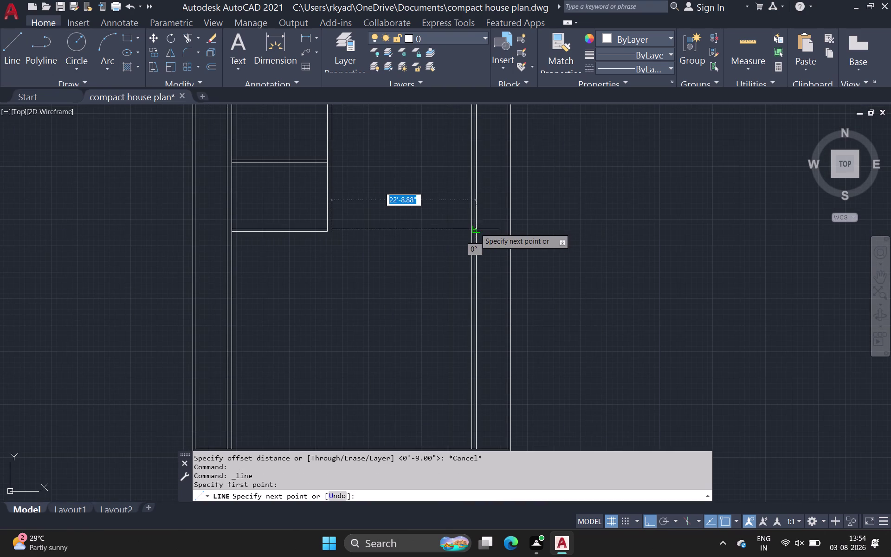
scroll(up, 3)
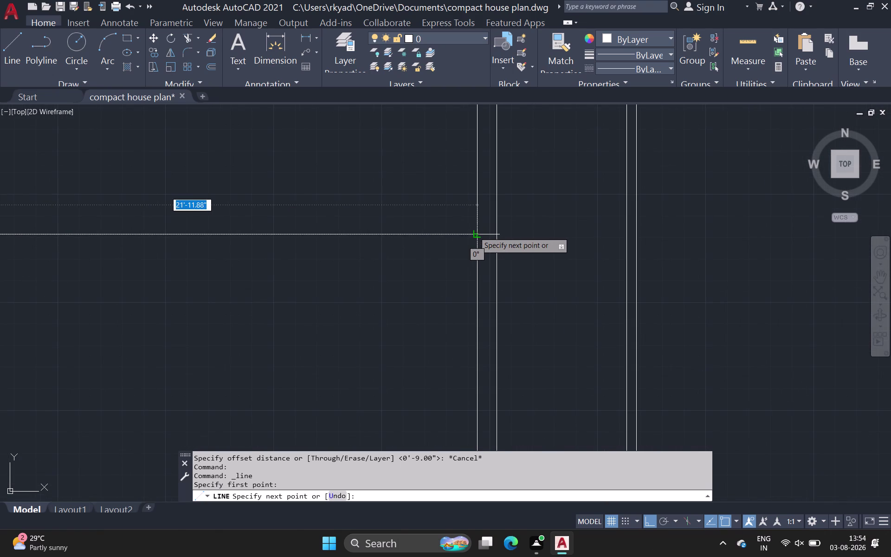
click(477, 233)
key(space)
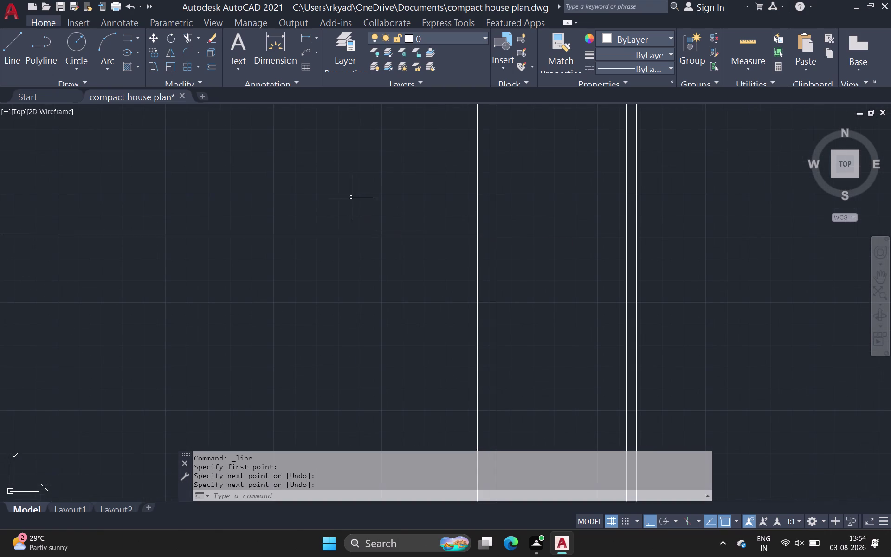
click(208, 69)
click(269, 234)
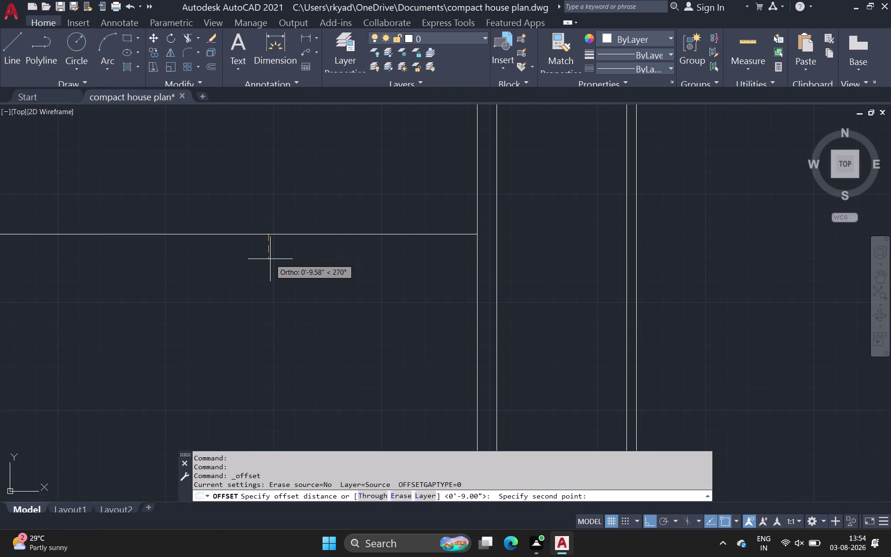
Offset the new horizontal wall line 4.5 inches below it.
key(4)
text(.)
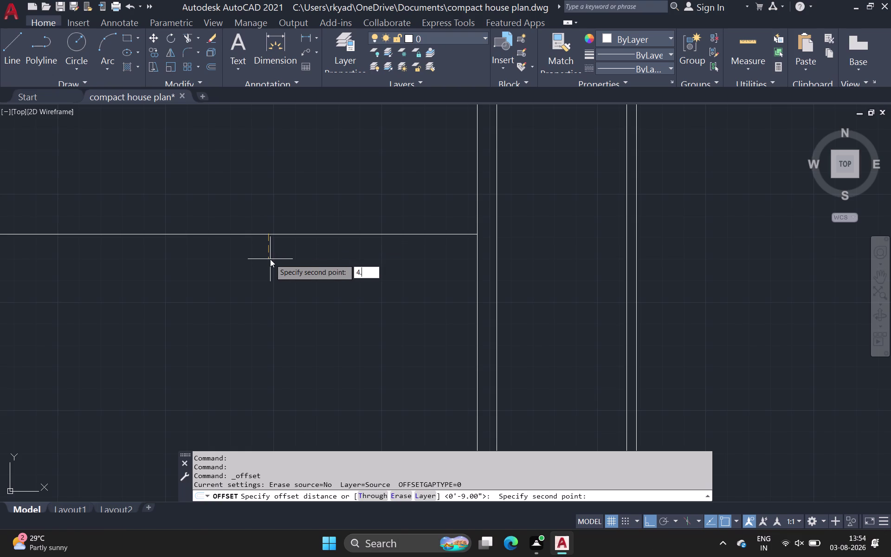
text(5)
key(space)
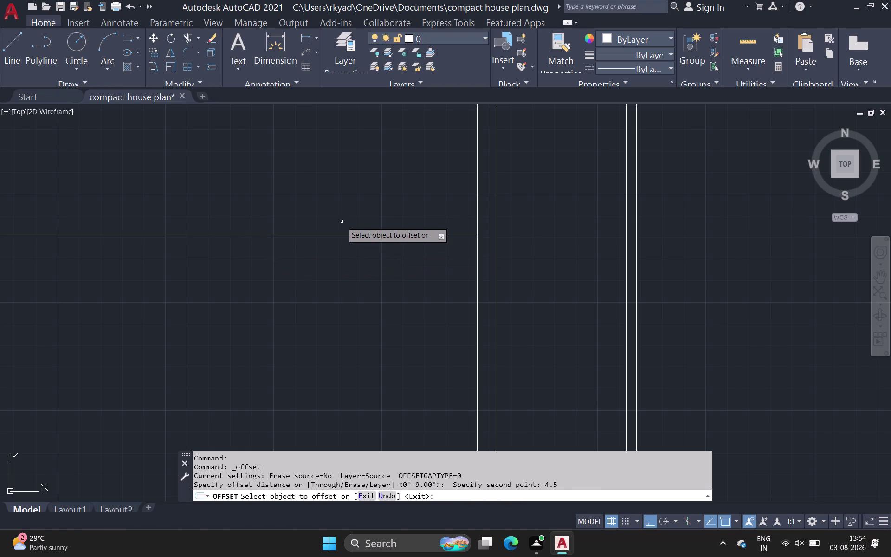
click(343, 234)
click(342, 263)
scroll(down, 3)
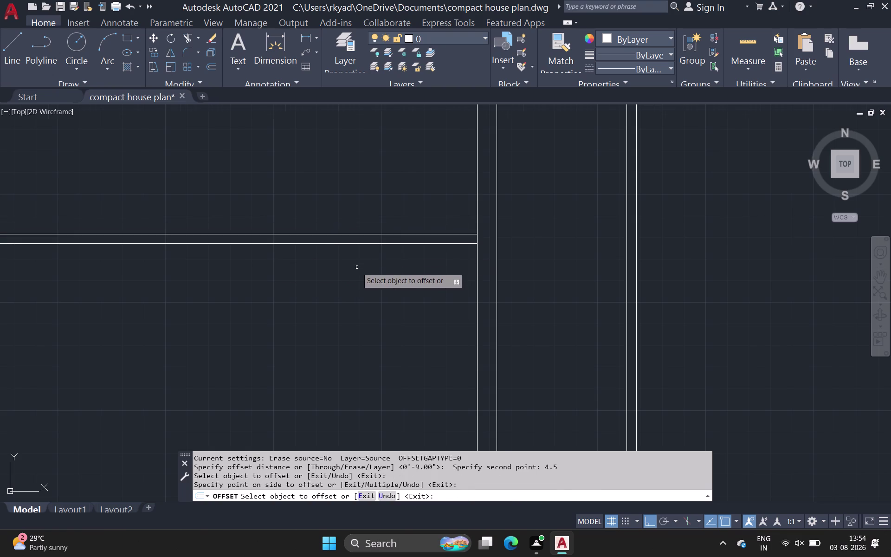
middle_drag(359, 279, 366, 267)
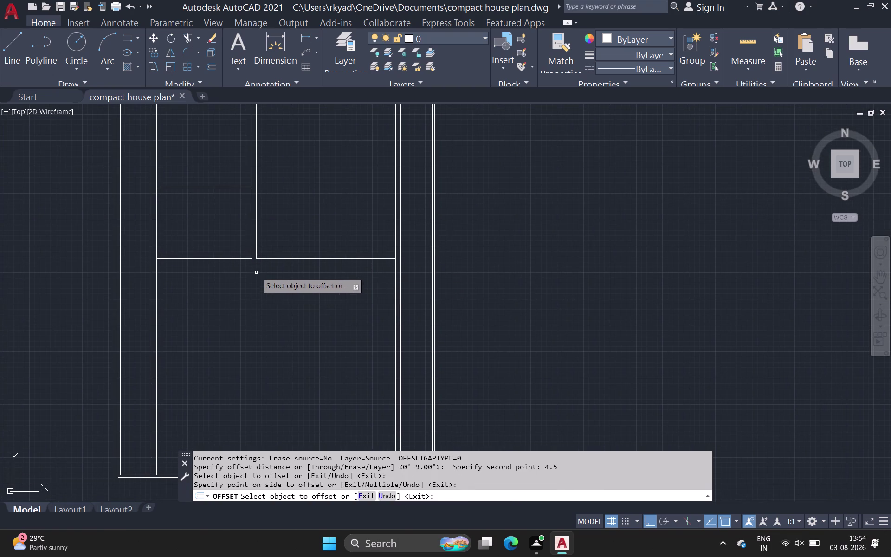
key(space)
Undo the last change and delete the duplicate horizontal wall segment.
middle_drag(250, 291, 274, 264)
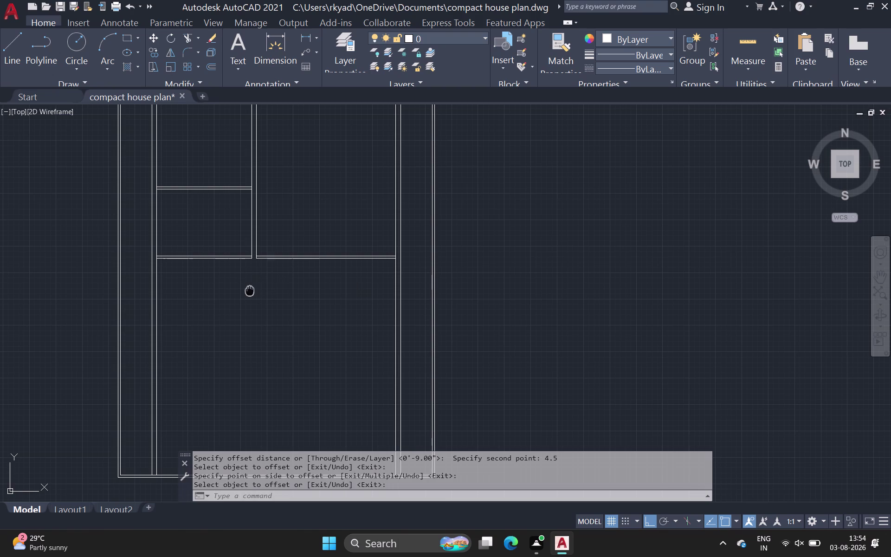
middle_drag(275, 264, 283, 255)
scroll(down, 3)
key(ctrl+z)
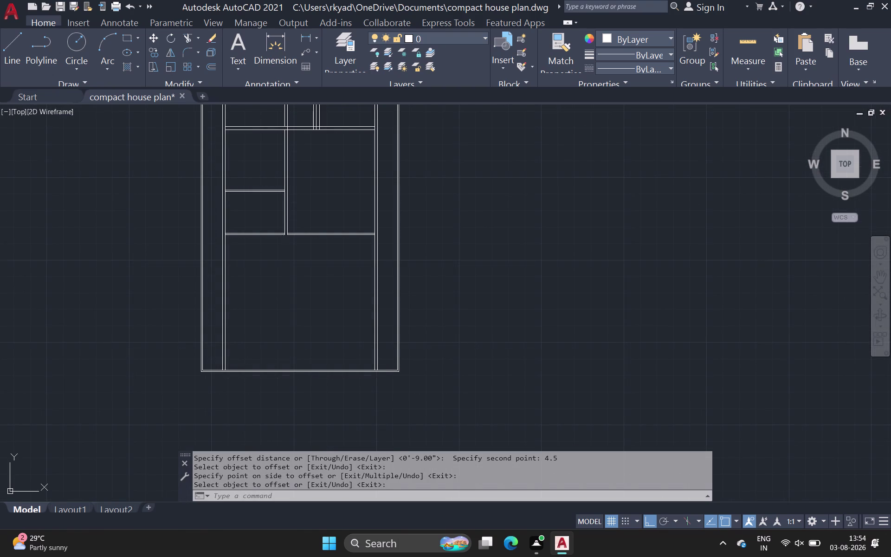
click(317, 257)
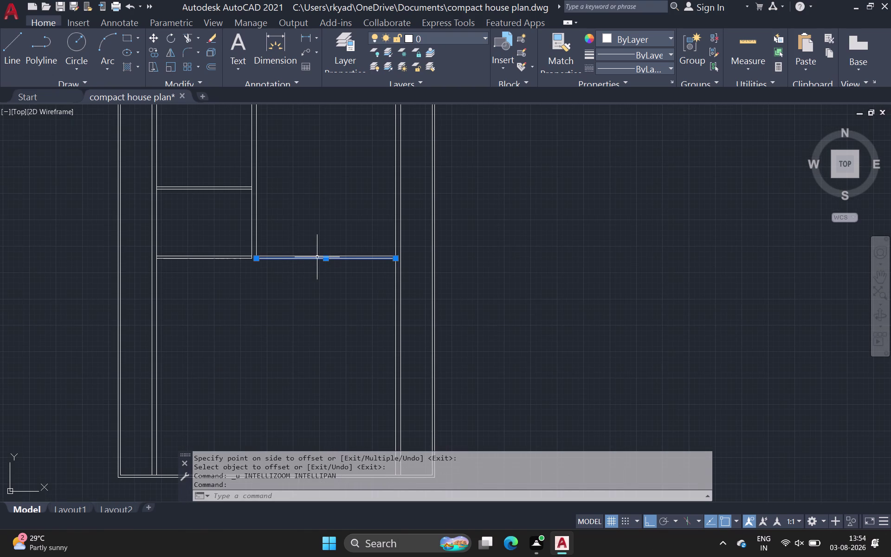
key(Delete)
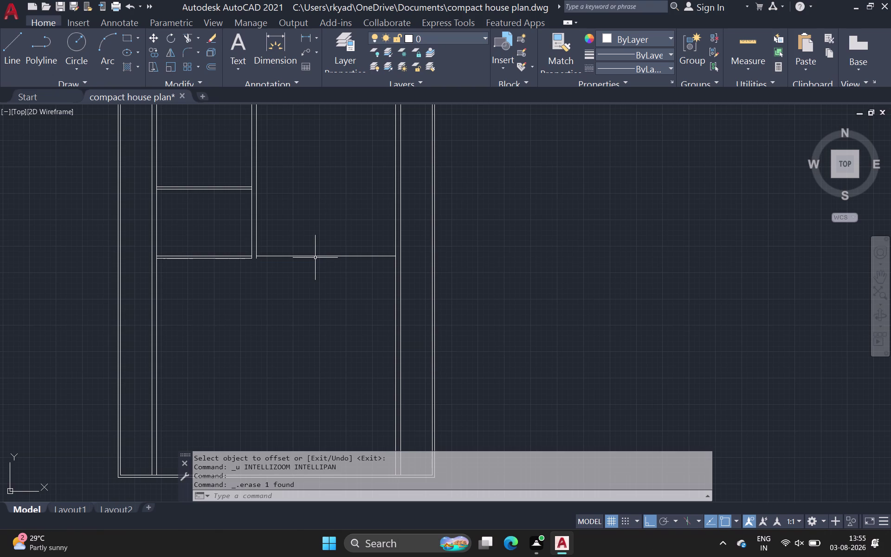
Delete the central room's bottom edge line.
middle_drag(309, 226, 307, 268)
scroll(up, 3)
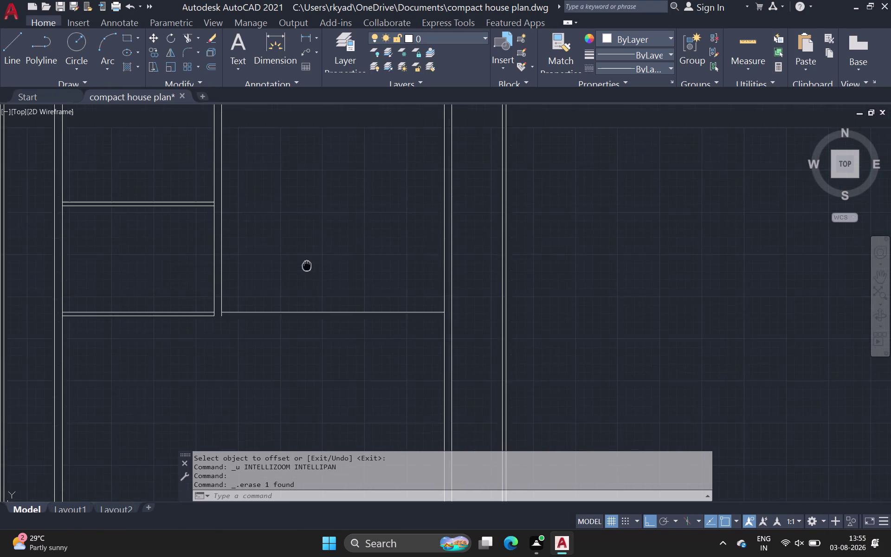
middle_drag(307, 268, 307, 303)
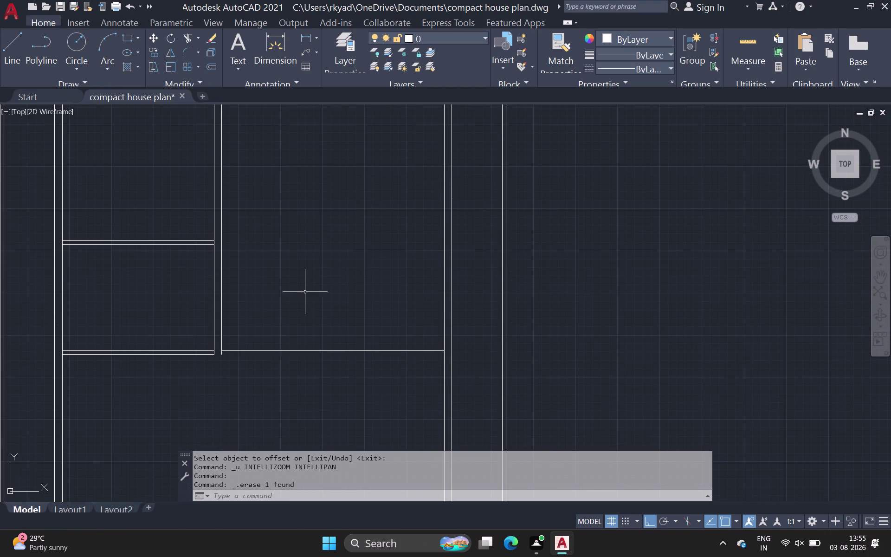
scroll(down, 3)
middle_drag(321, 243, 286, 327)
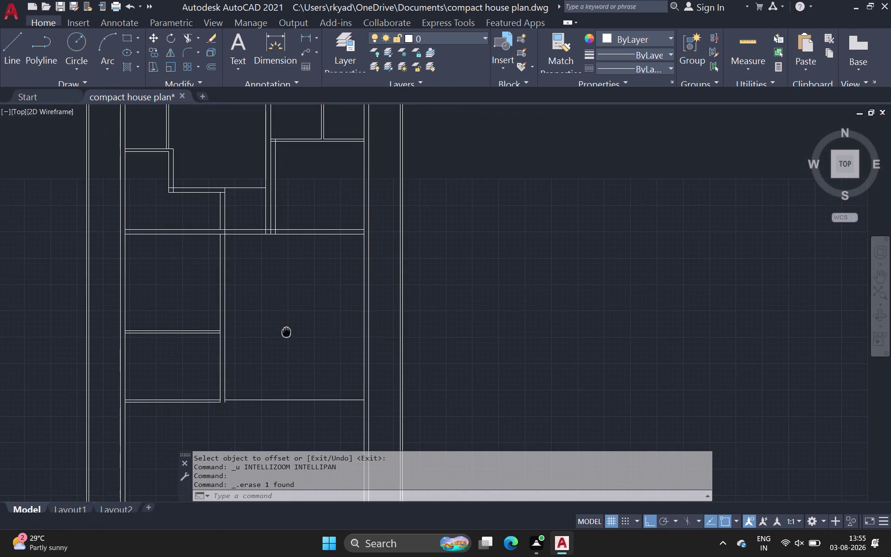
middle_drag(287, 327, 288, 320)
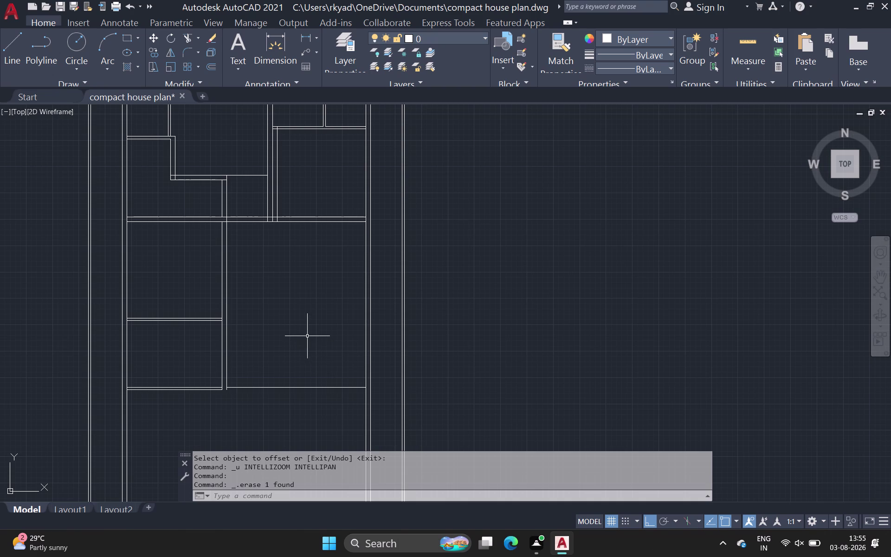
click(307, 387)
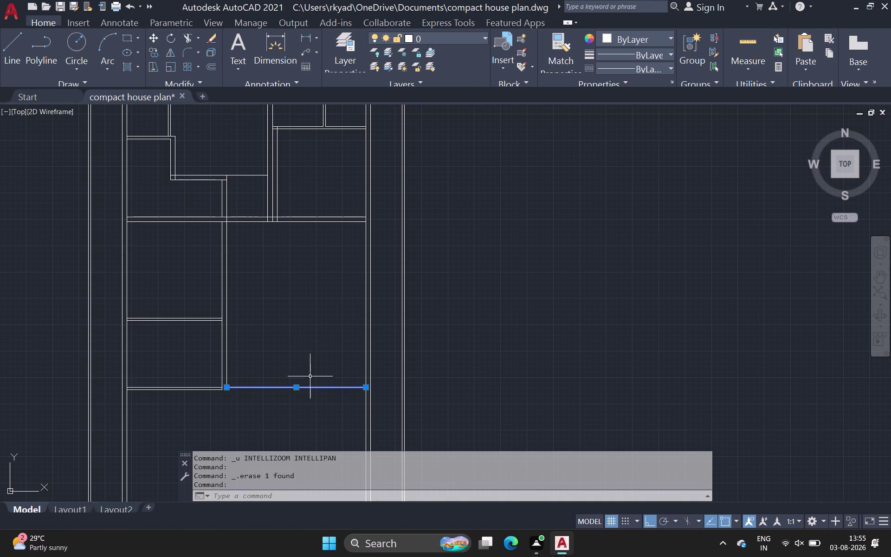
key(Delete)
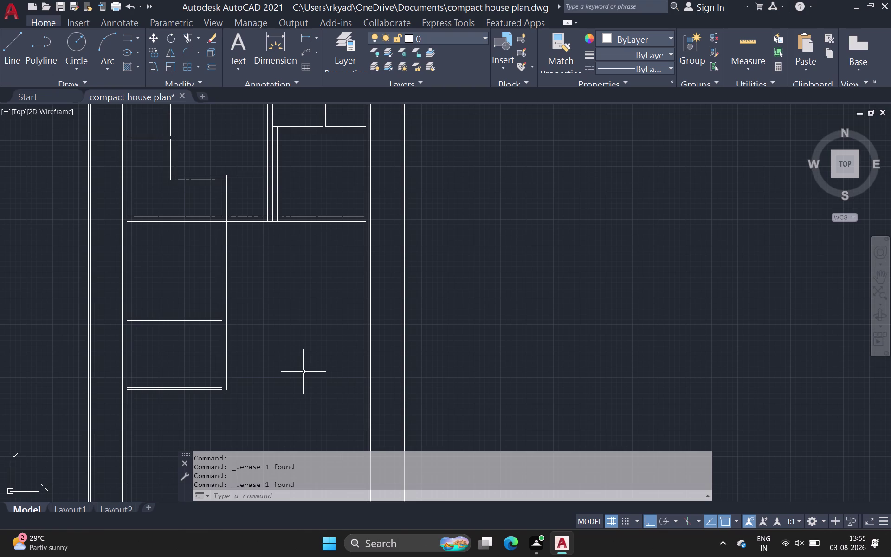
Delete the doubled line under the small left room.
middle_drag(304, 372, 309, 340)
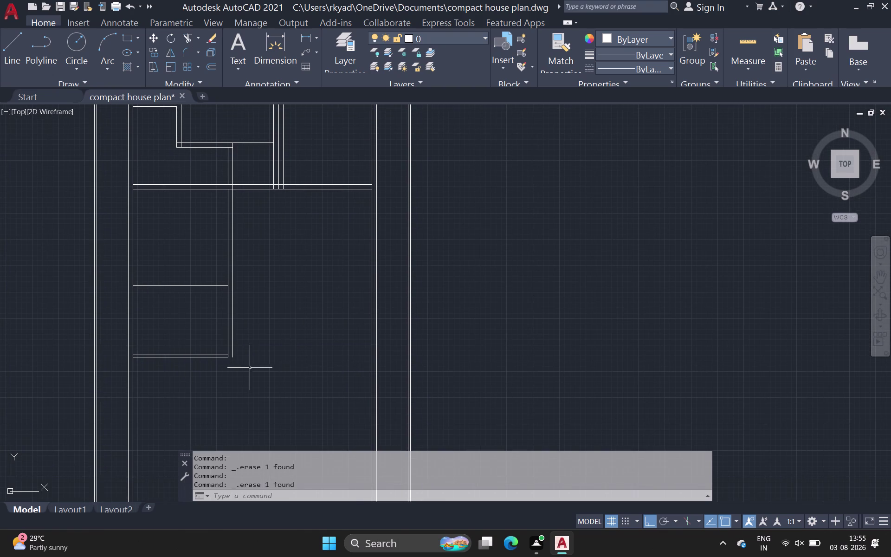
click(214, 357)
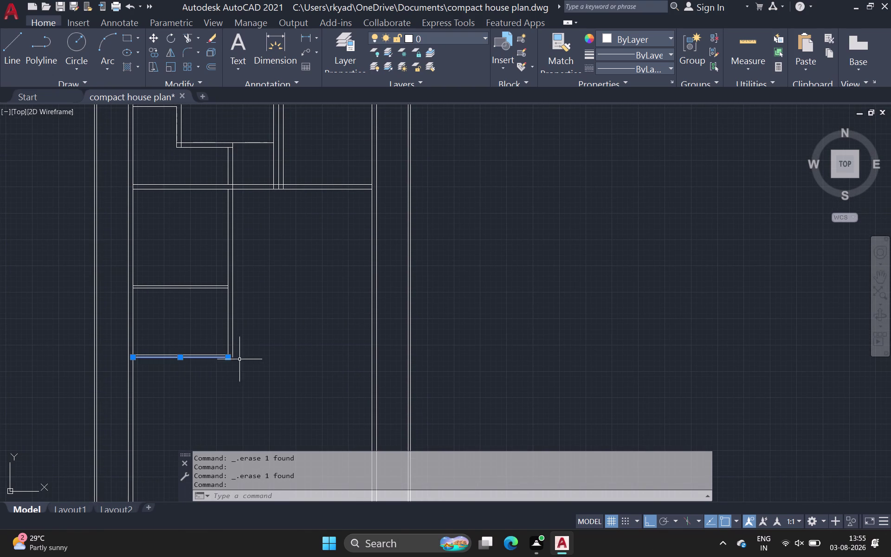
key(Delete)
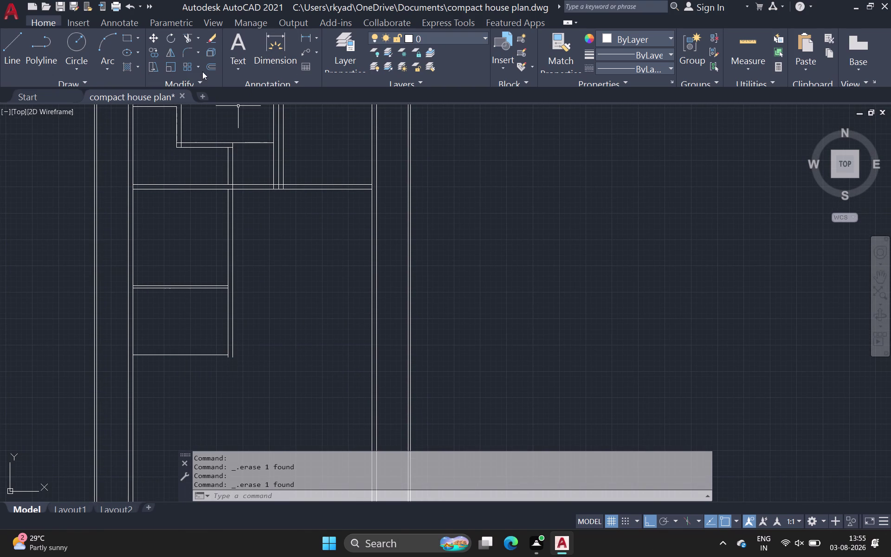
click(207, 66)
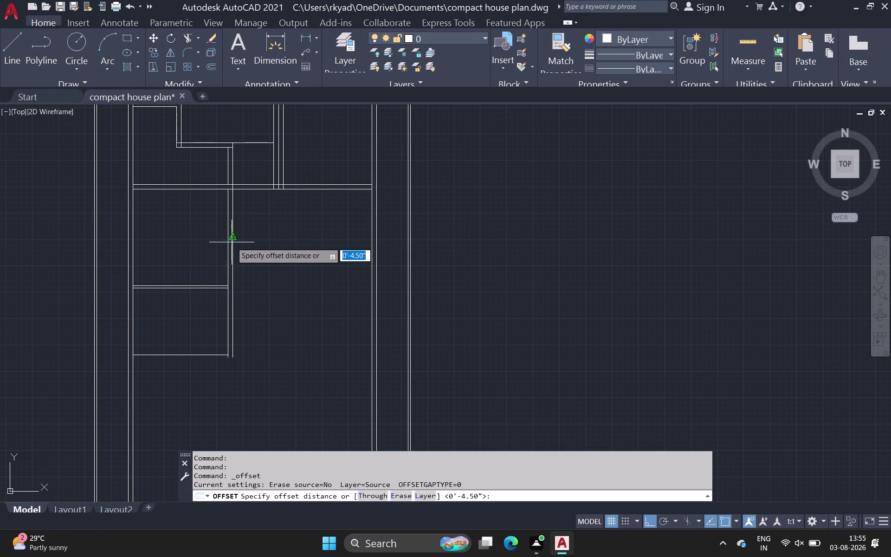
Offset the small left room's bottom wall line 9 inches downward.
click(192, 354)
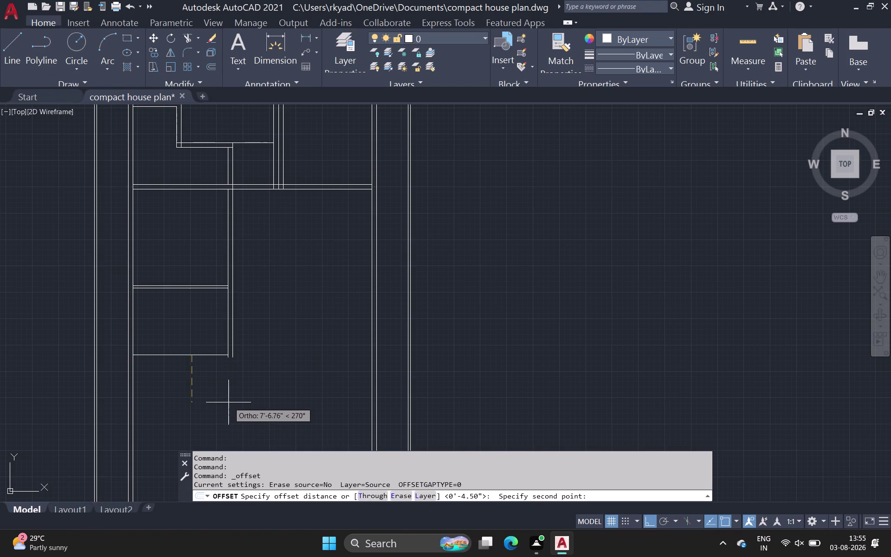
key(9)
key(space)
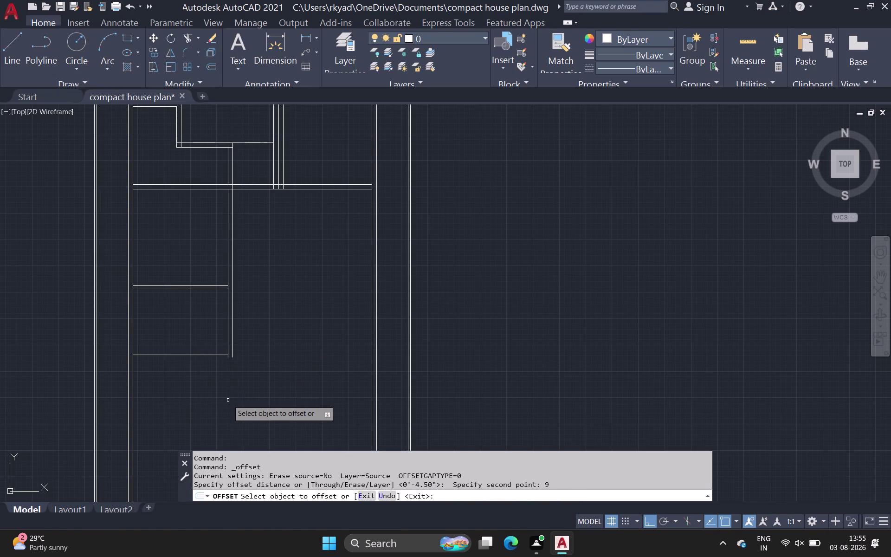
click(160, 355)
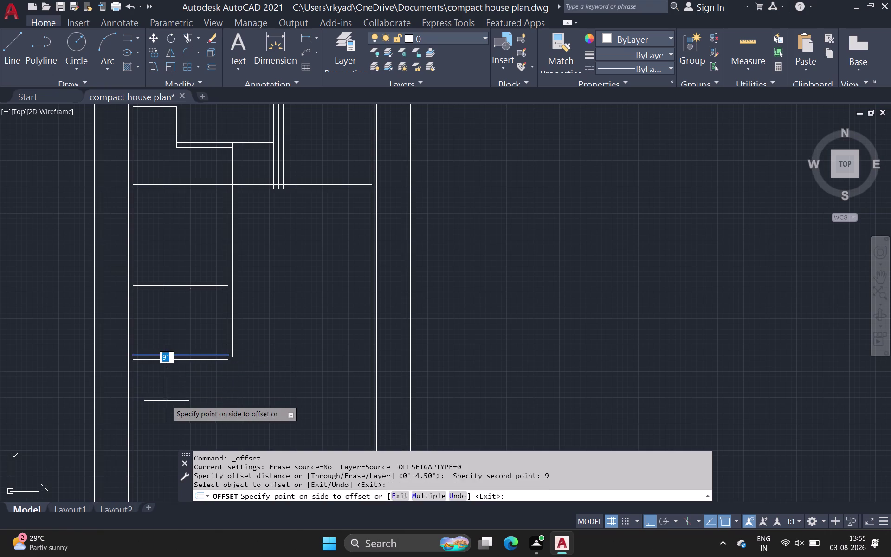
click(168, 399)
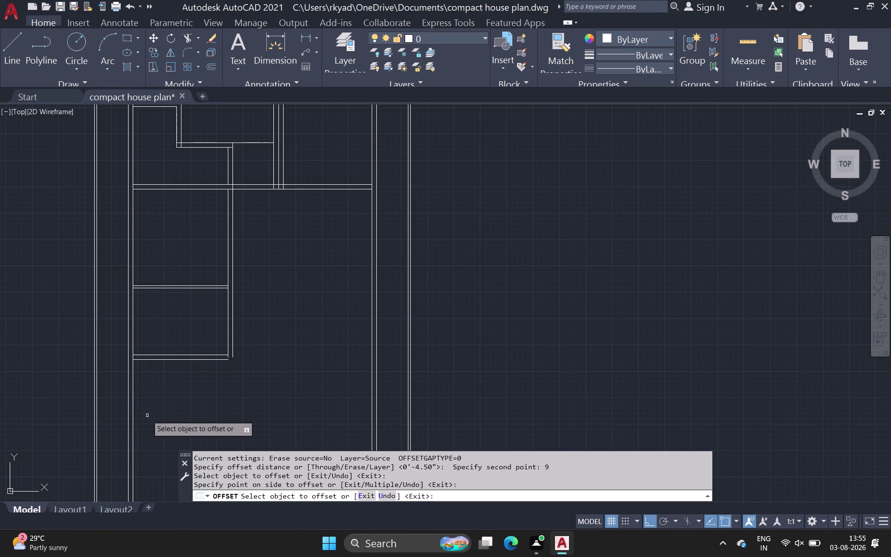
scroll(down, 3)
middle_drag(158, 410, 157, 398)
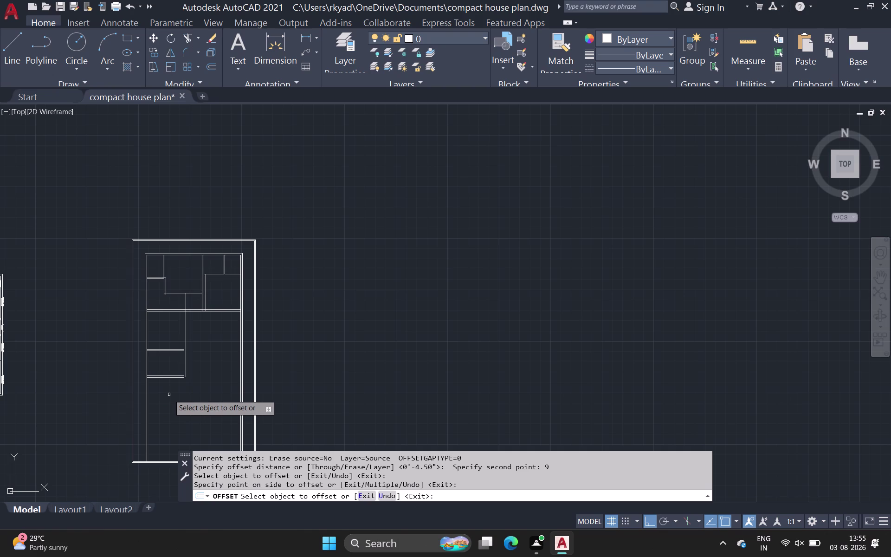
click(5, 45)
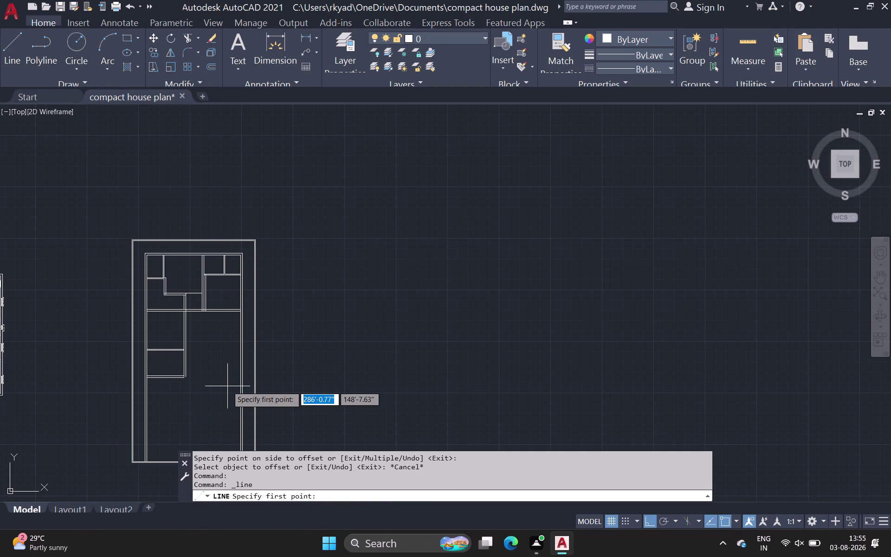
Draw a short vertical line down from the small left room's bottom-right corner.
scroll(up, 3)
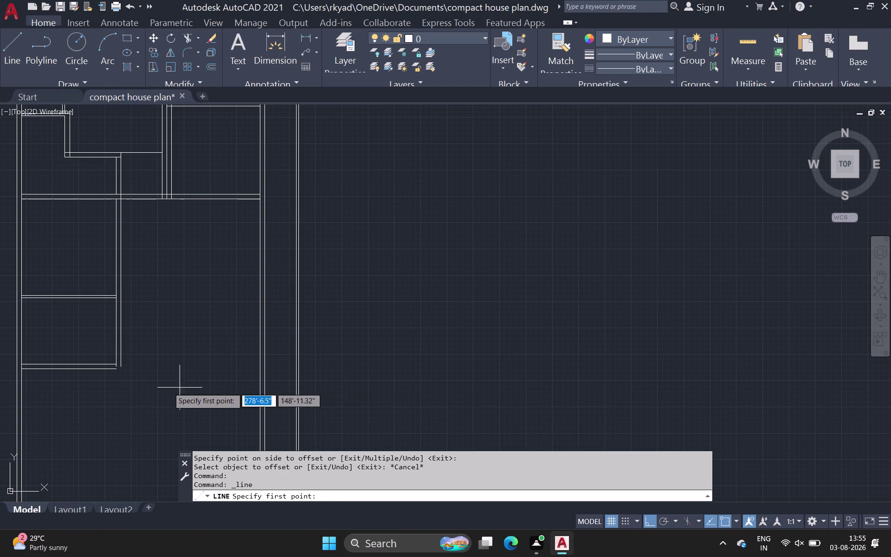
scroll(up, 3)
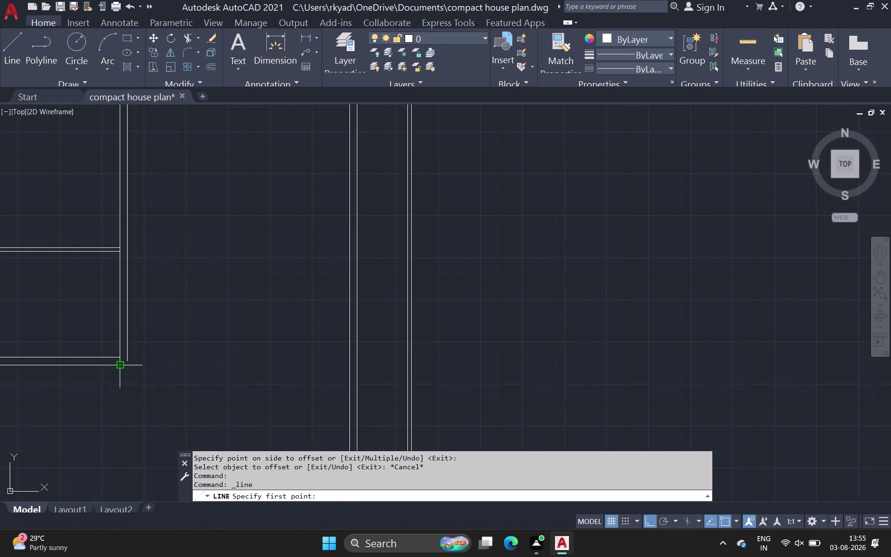
drag(119, 368, 129, 428)
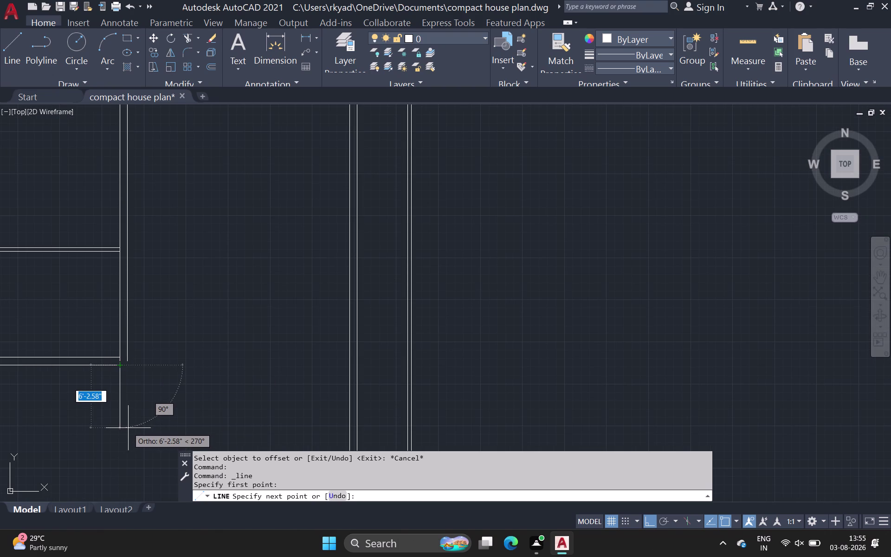
middle_drag(126, 426, 141, 380)
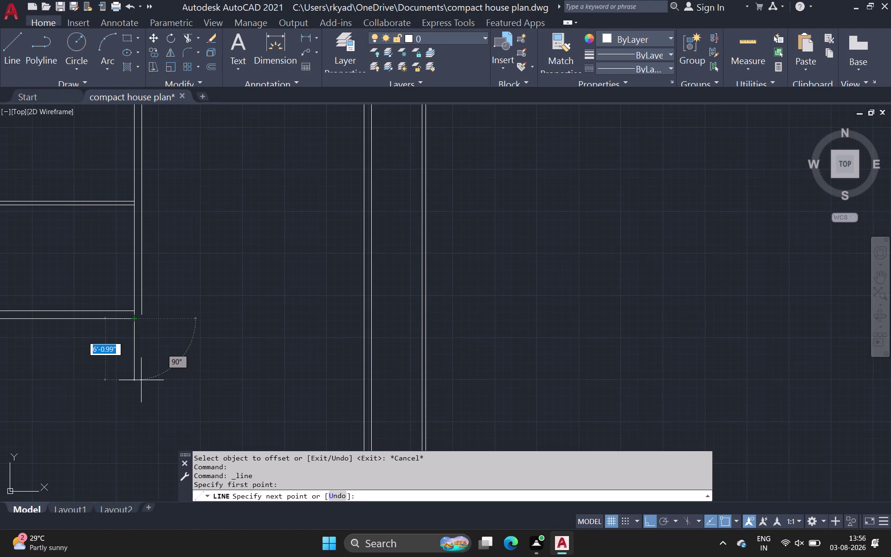
scroll(down, 3)
middle_drag(130, 396, 144, 363)
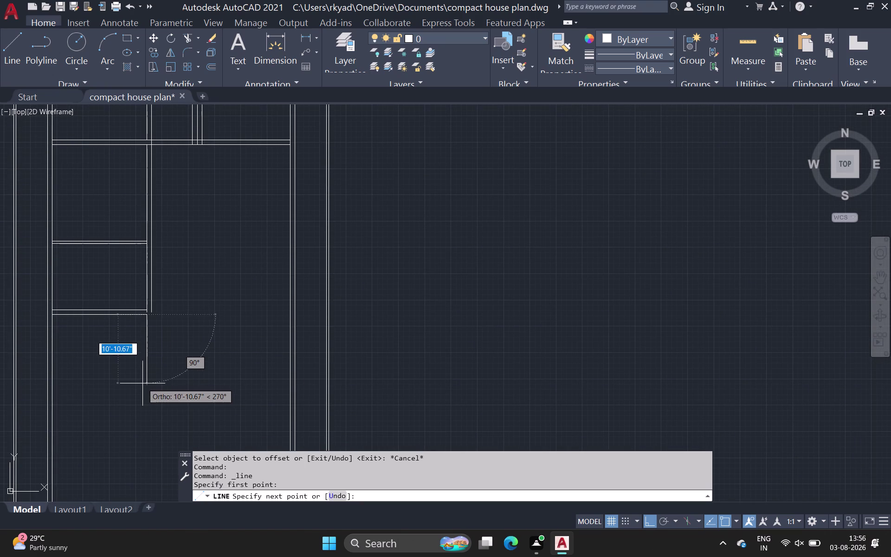
click(142, 384)
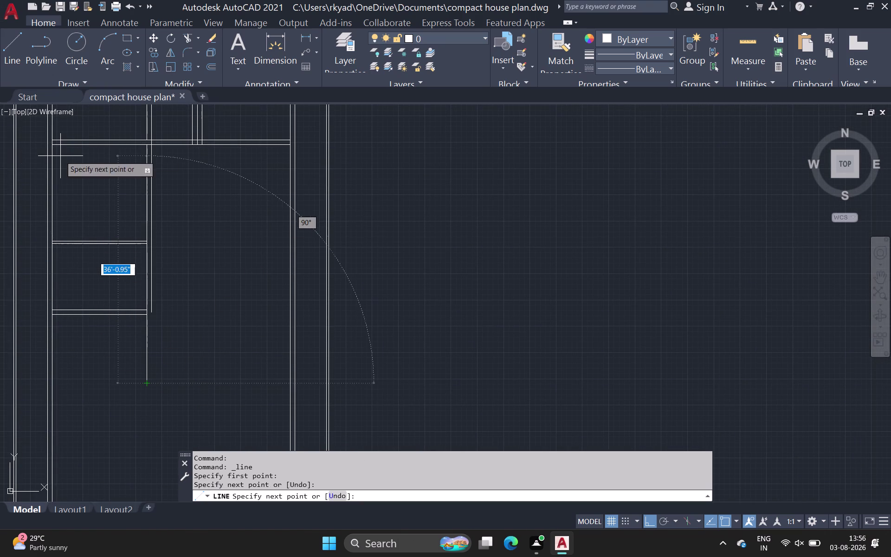
key(space)
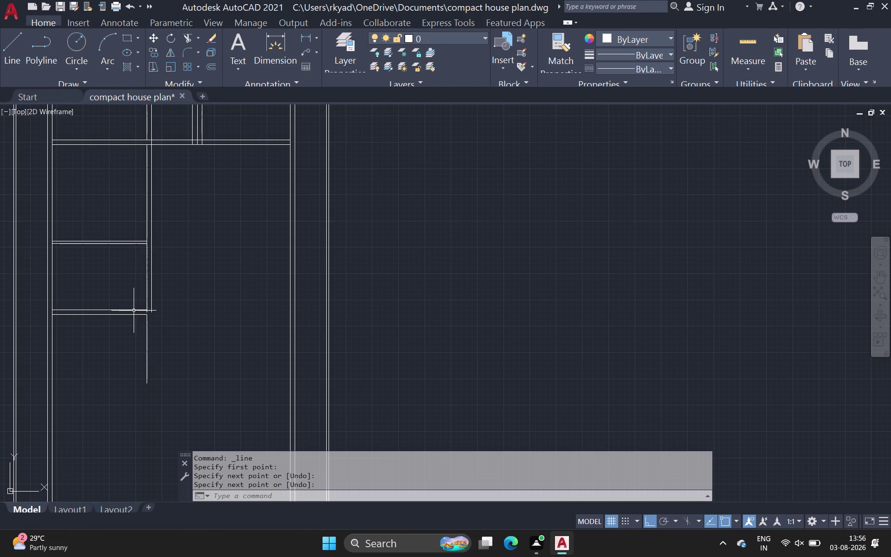
click(147, 341)
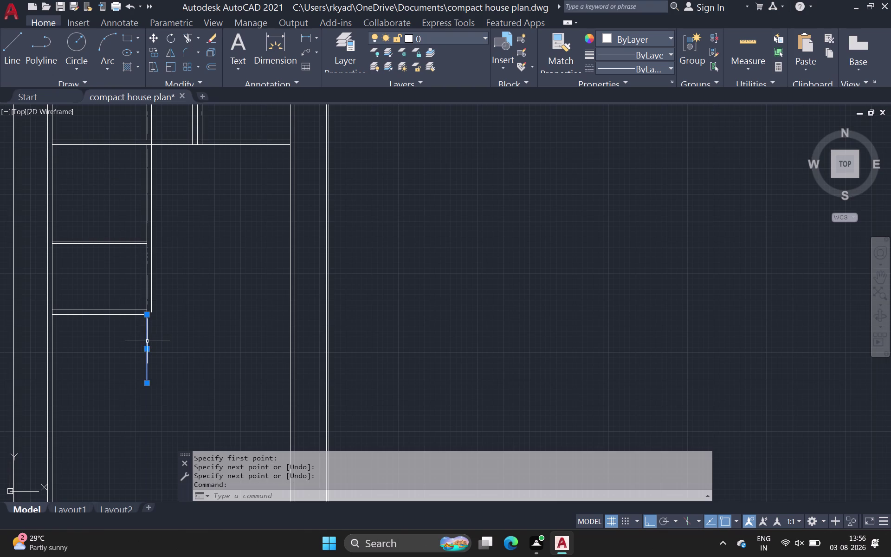